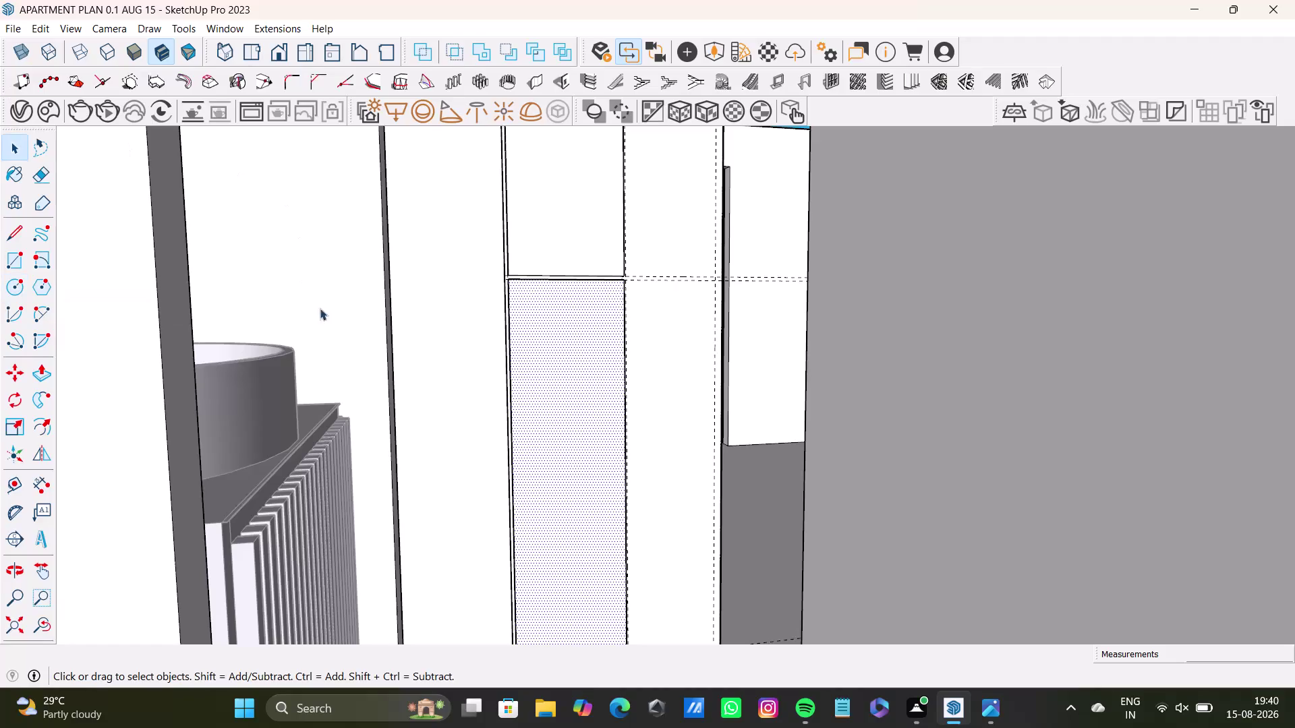
Orbit around the apartment model to face the wardrobe's front panels.
scroll(down, 3)
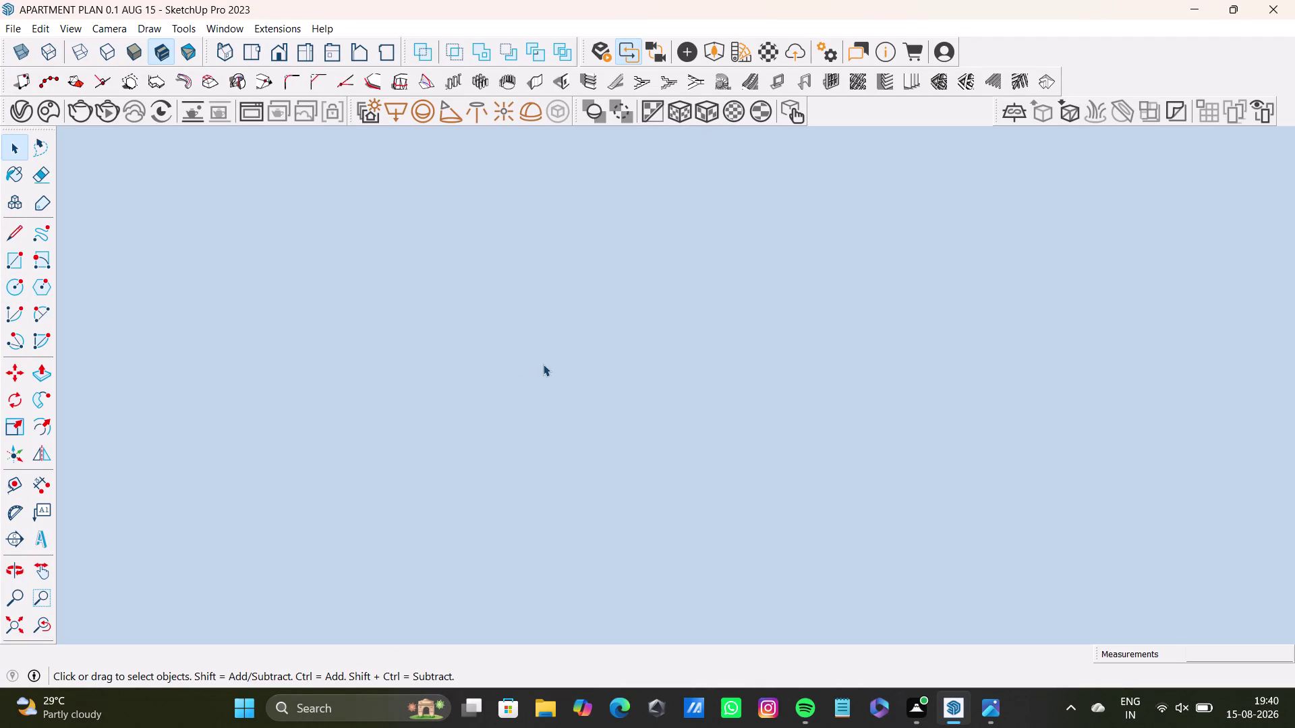
click(22, 627)
middle_drag(371, 301, 372, 398)
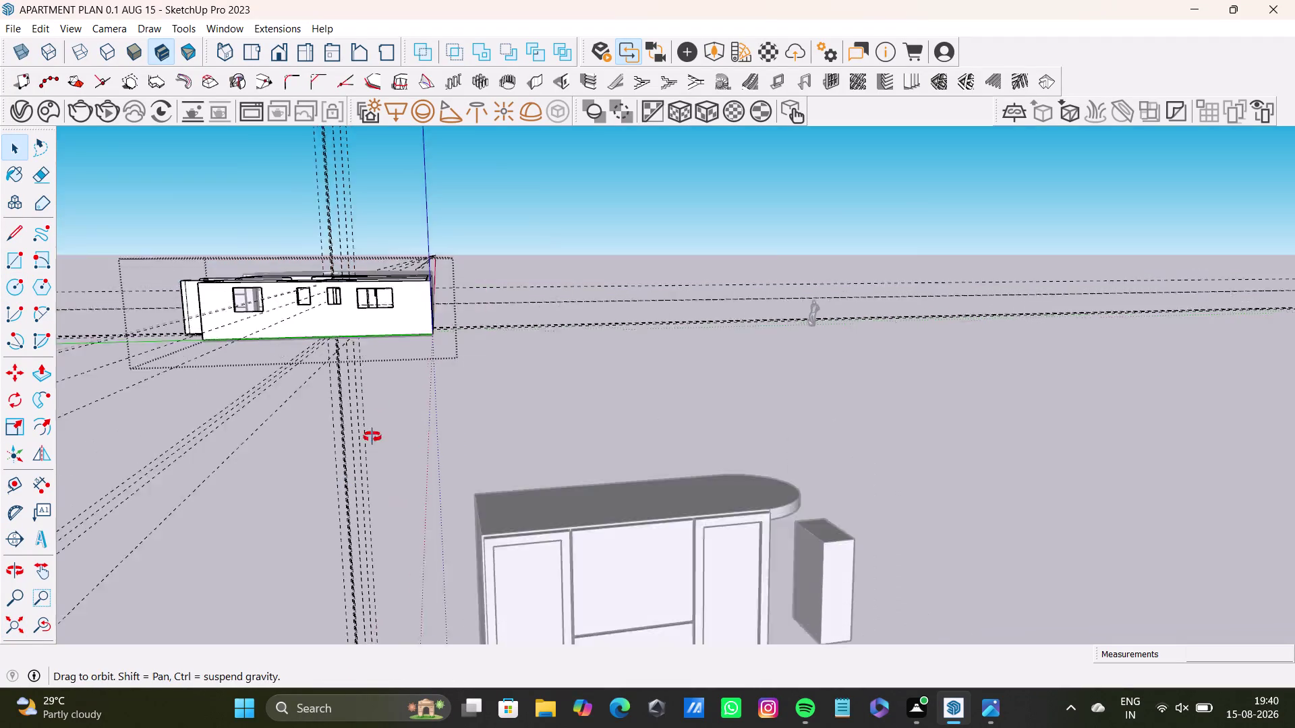
middle_drag(372, 398, 370, 533)
scroll(up, 3)
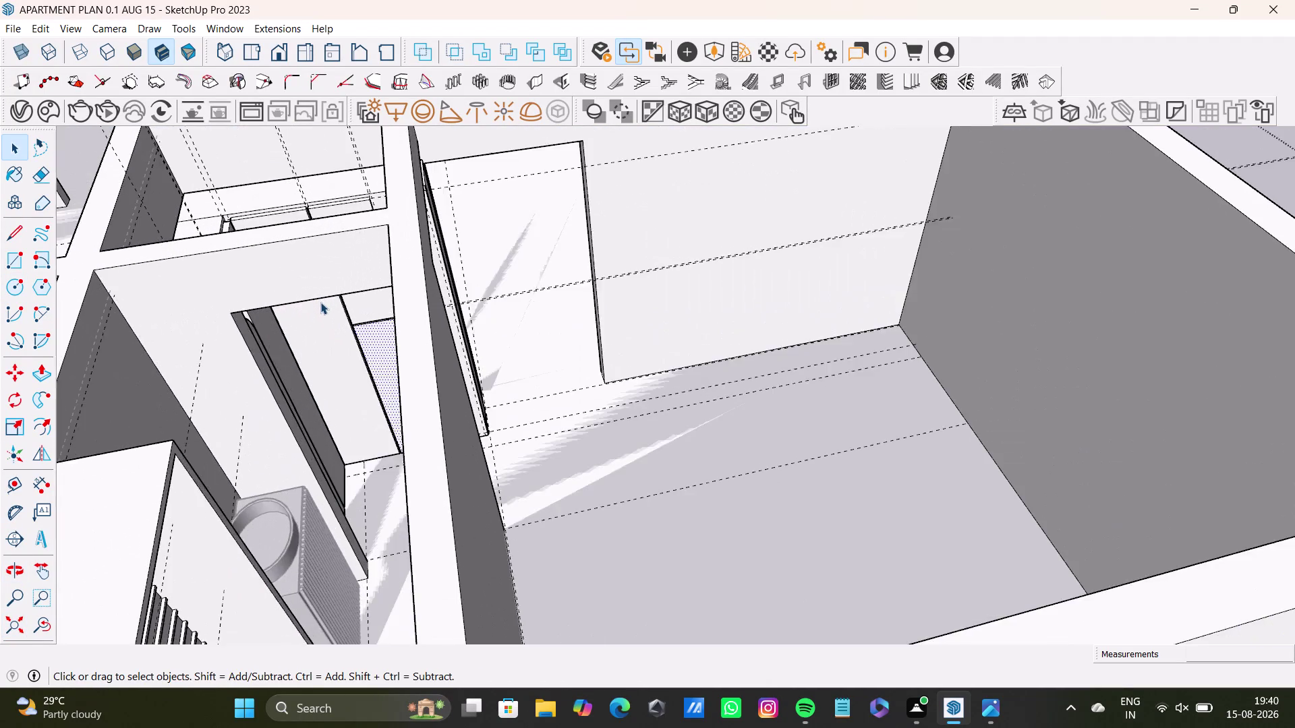
middle_drag(323, 298, 453, 407)
scroll(up, 3)
middle_drag(465, 318, 453, 429)
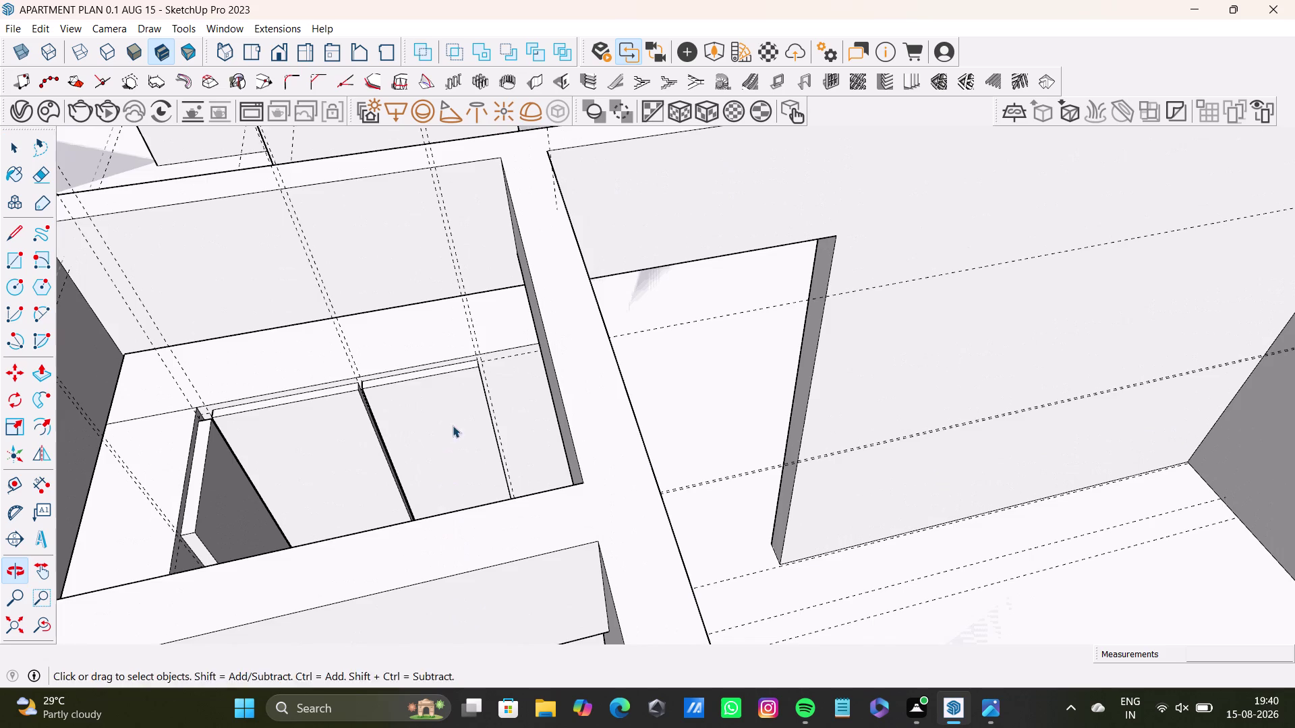
middle_drag(452, 425, 238, 235)
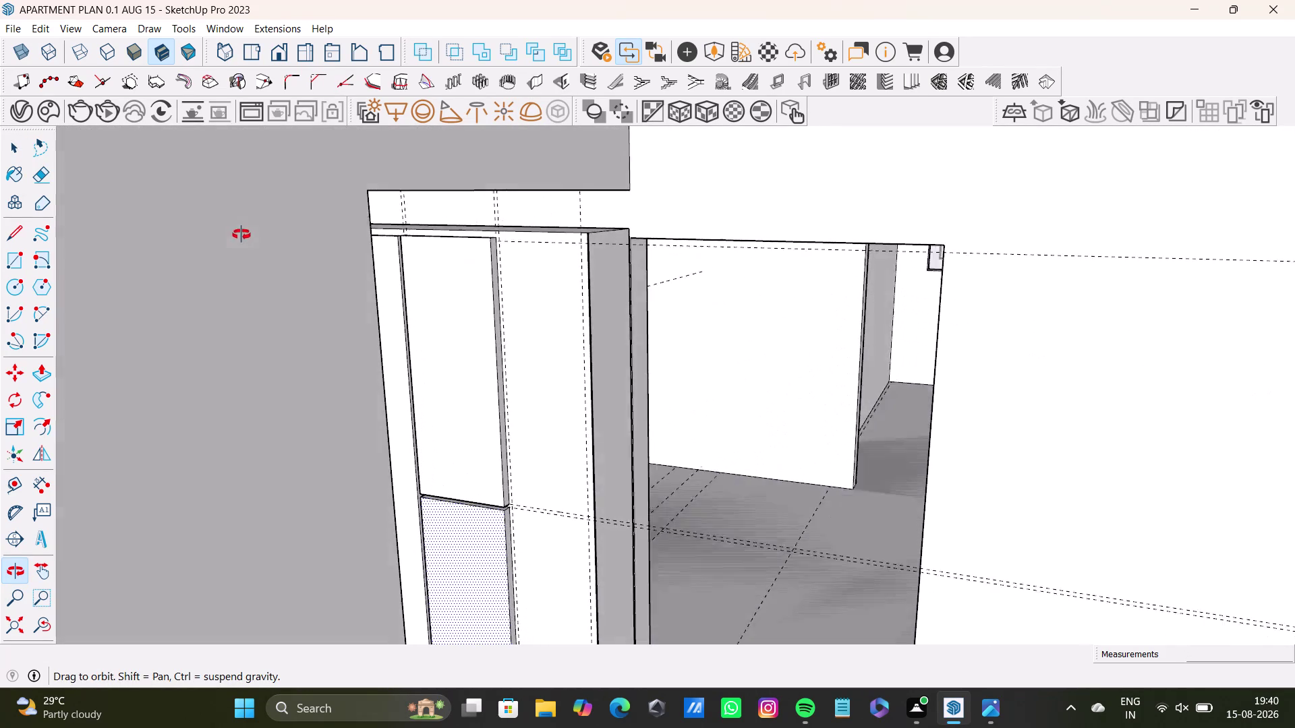
middle_drag(239, 235, 243, 233)
scroll(down, 3)
middle_drag(503, 364, 475, 255)
middle_drag(529, 308, 522, 325)
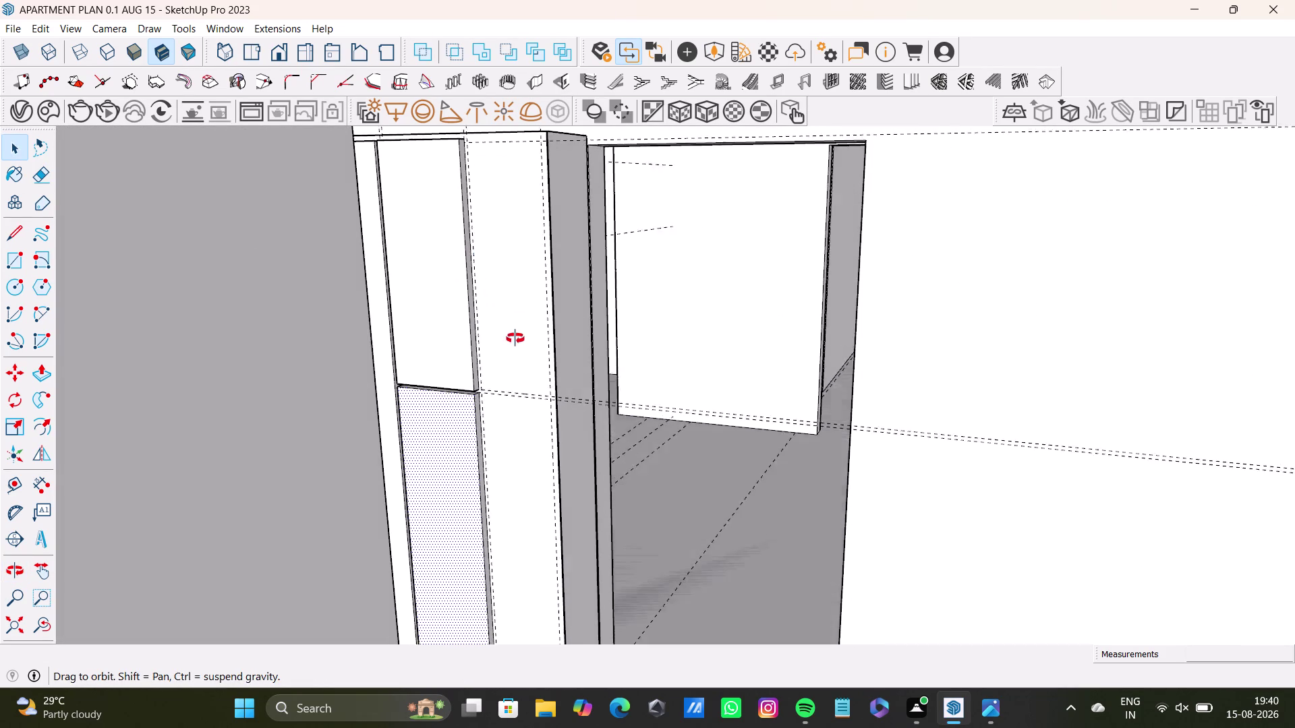
middle_drag(522, 325, 424, 339)
scroll(down, 3)
middle_drag(508, 350, 536, 404)
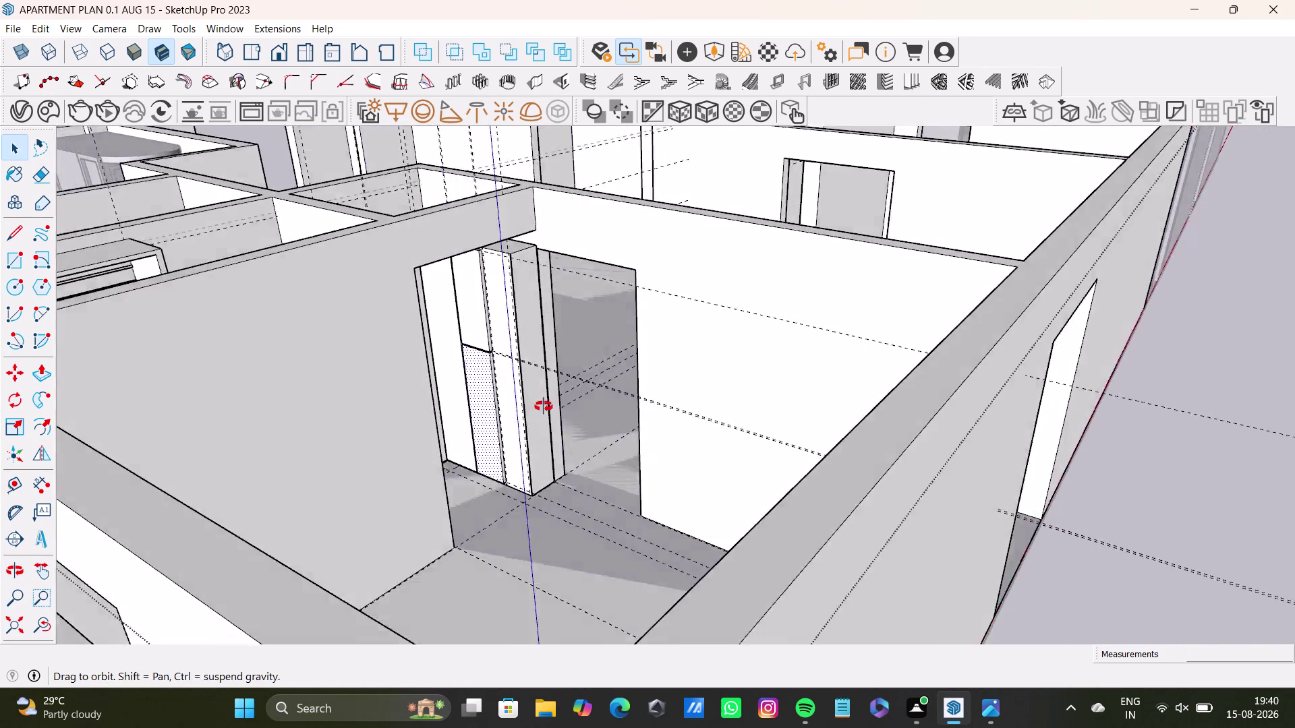
middle_drag(536, 403, 579, 431)
scroll(up, 3)
middle_drag(504, 329, 351, 351)
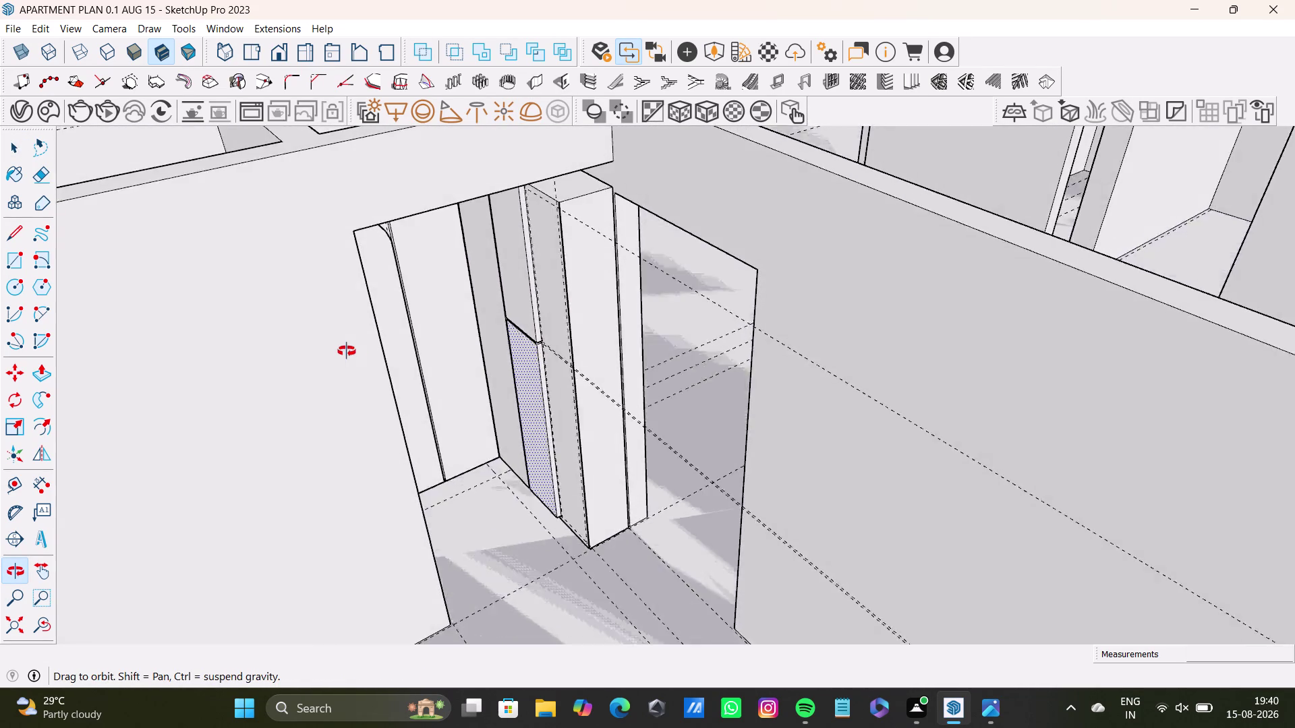
middle_drag(350, 351, 735, 487)
scroll(up, 3)
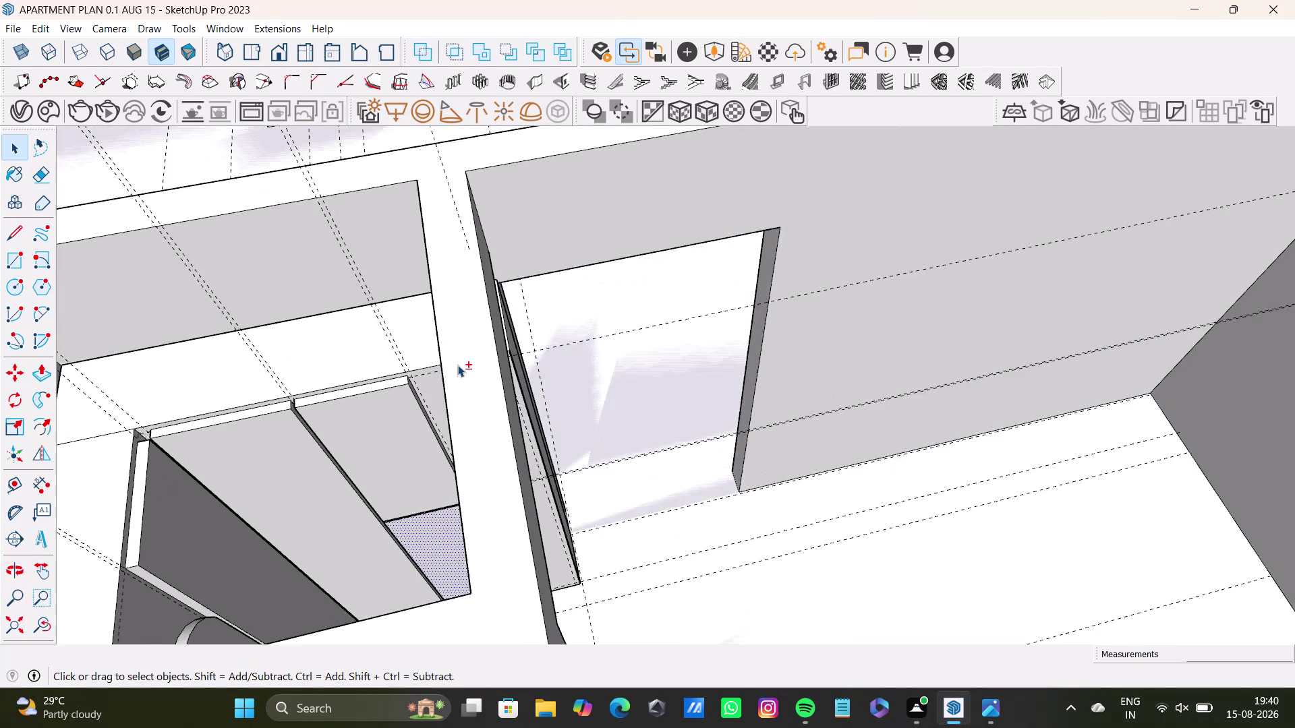
scroll(up, 3)
middle_drag(451, 367, 259, 212)
scroll(up, 3)
middle_drag(579, 366, 484, 117)
scroll(down, 3)
middle_drag(584, 351, 518, 274)
scroll(down, 3)
scroll(down, 3)
middle_drag(547, 321, 530, 369)
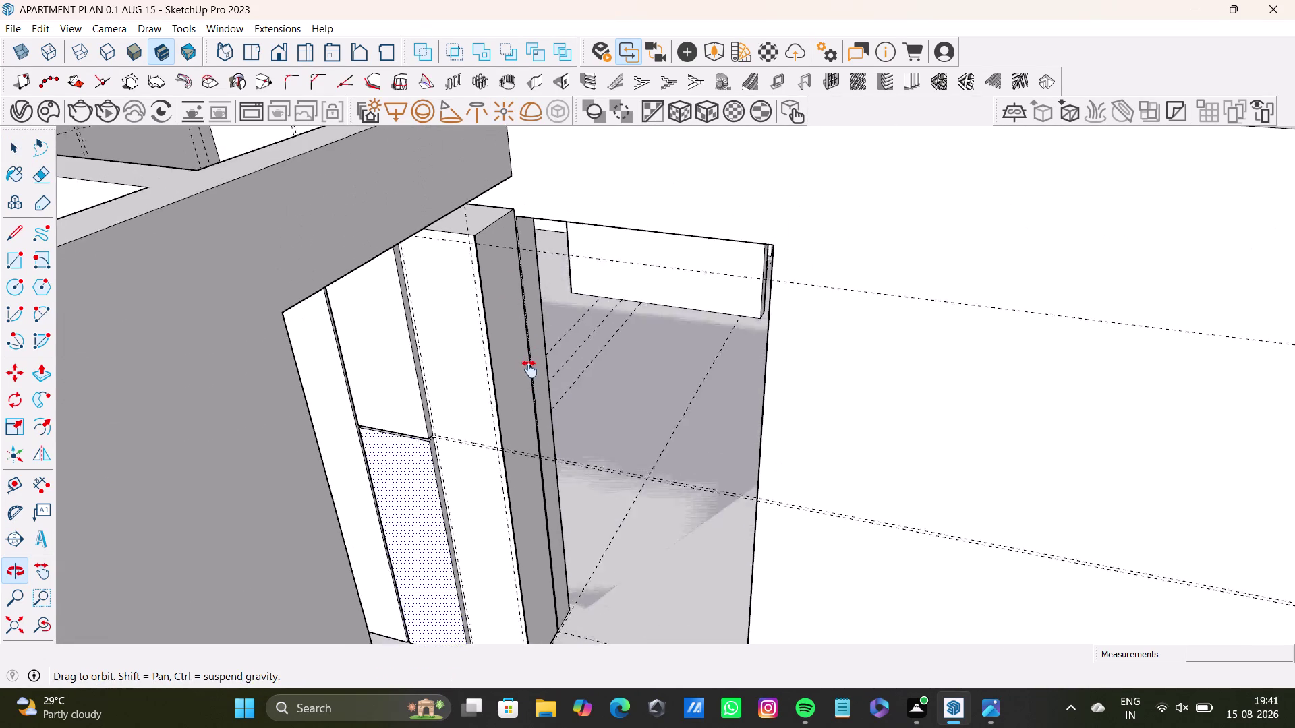
middle_drag(530, 368, 527, 324)
Draw a tall rectangle from the top to the bottom of the narrow front strip.
click(13, 266)
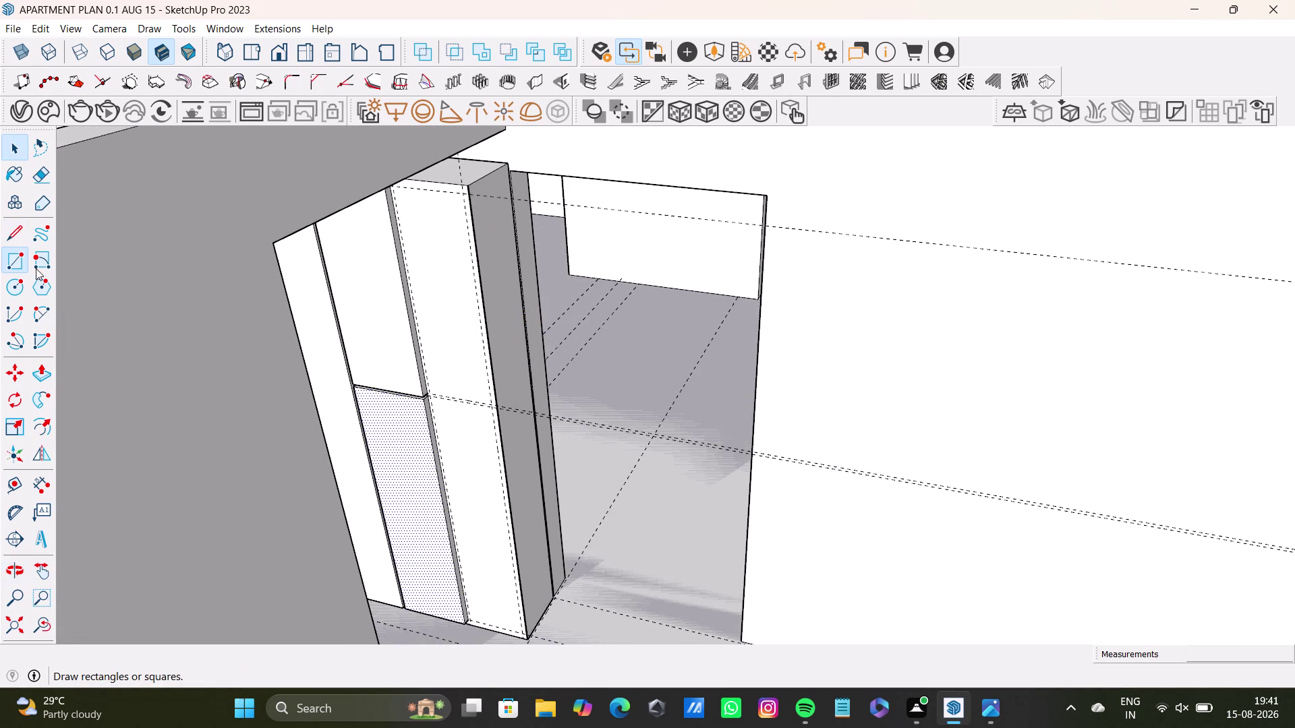
scroll(up, 3)
middle_drag(407, 256, 409, 289)
middle_drag(450, 288, 467, 243)
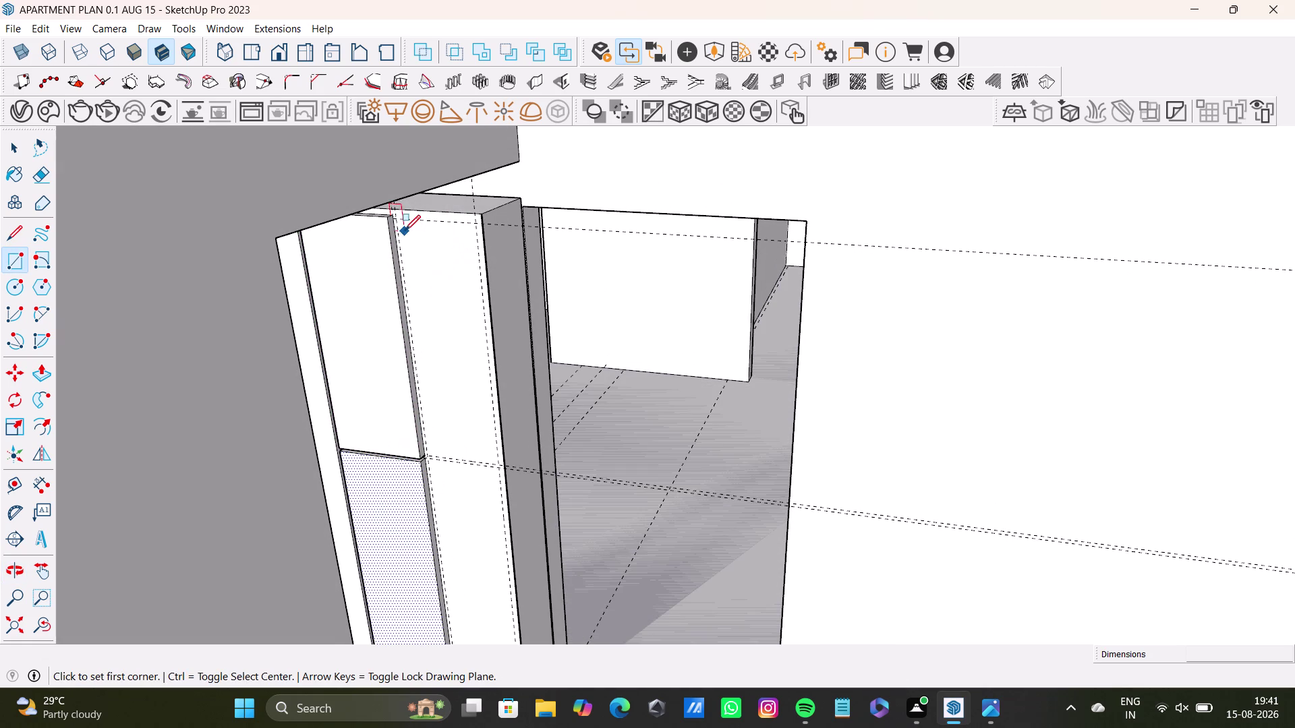
scroll(up, 3)
middle_drag(429, 226, 432, 202)
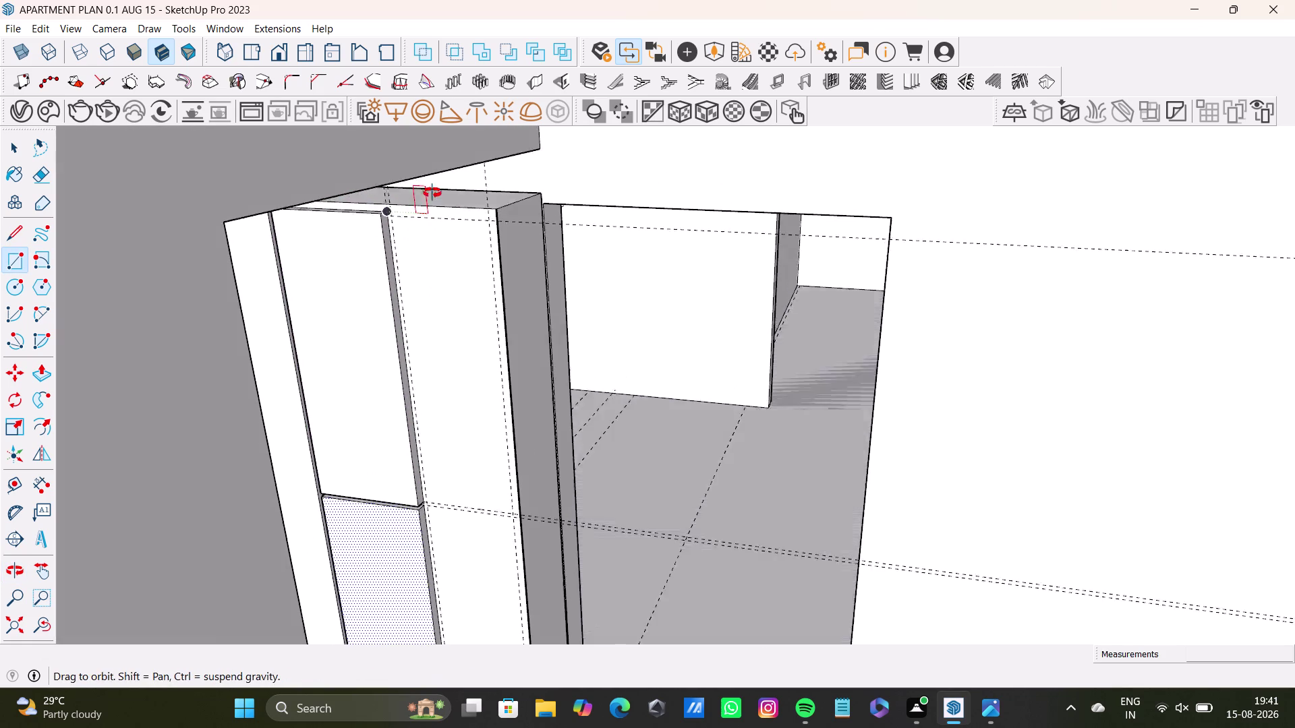
middle_drag(433, 202, 428, 172)
scroll(up, 3)
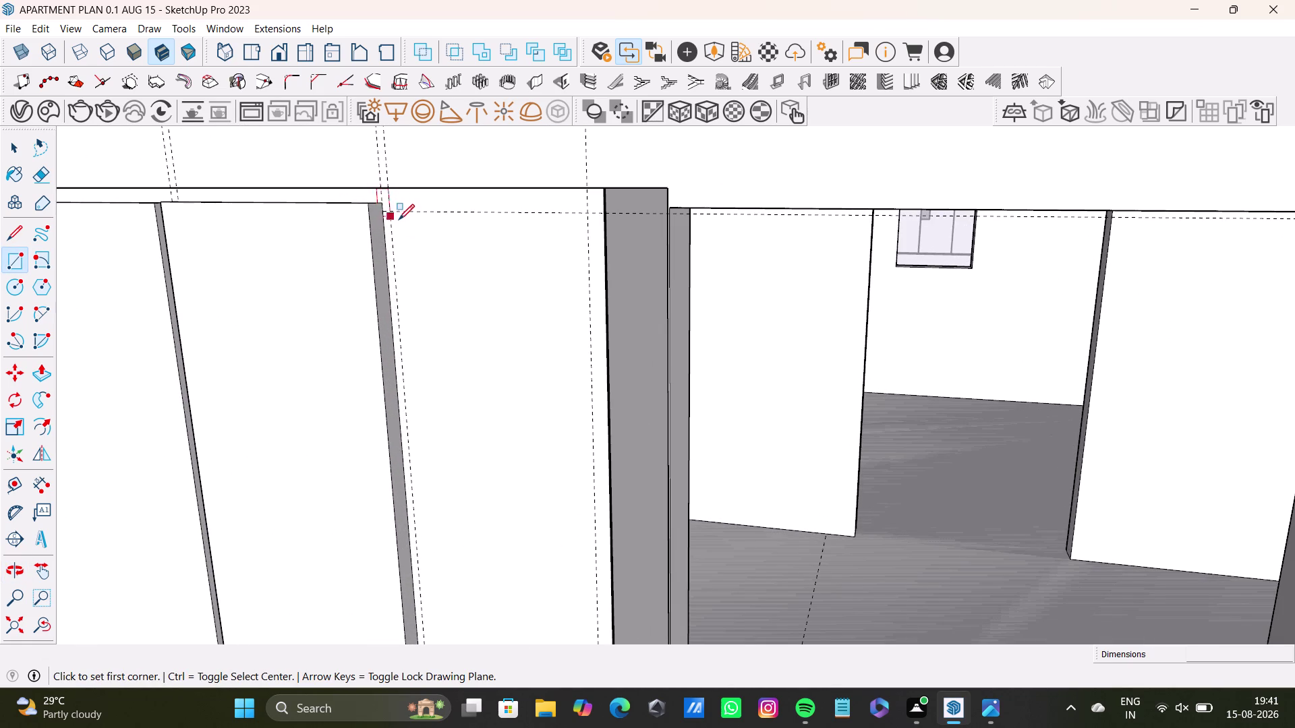
click(394, 213)
scroll(down, 3)
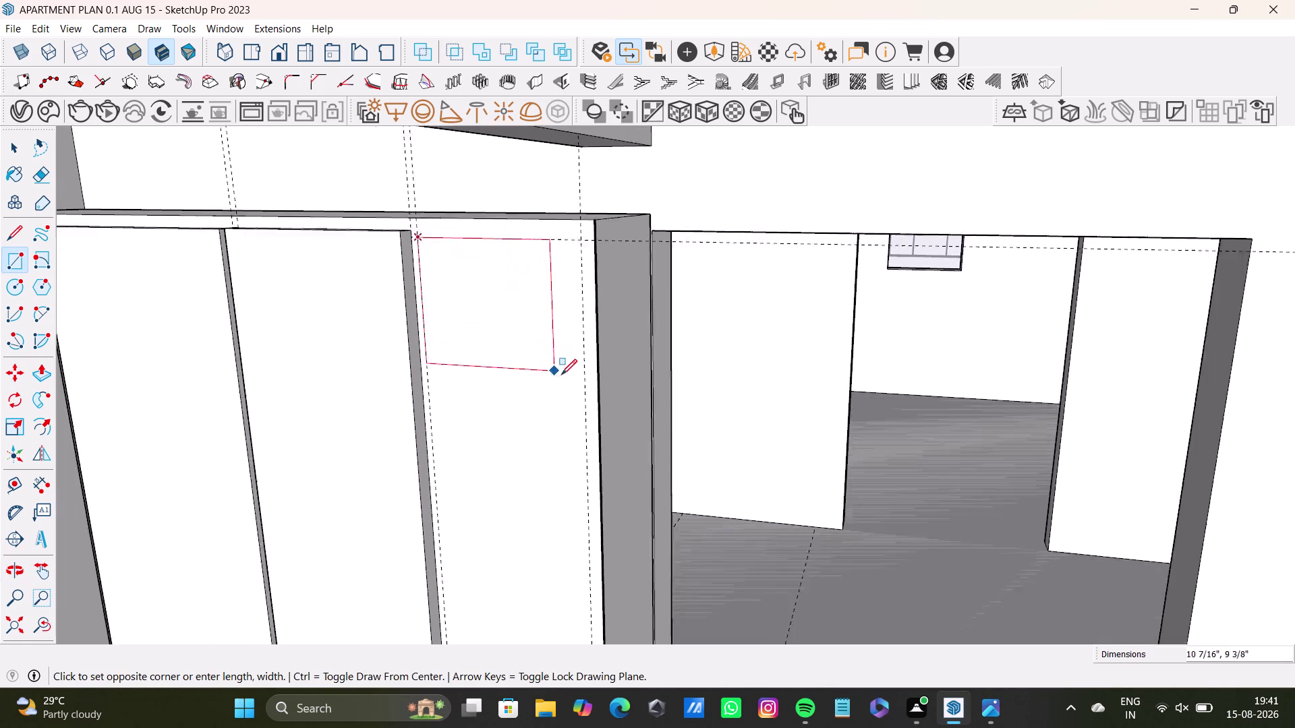
middle_drag(566, 381, 536, 232)
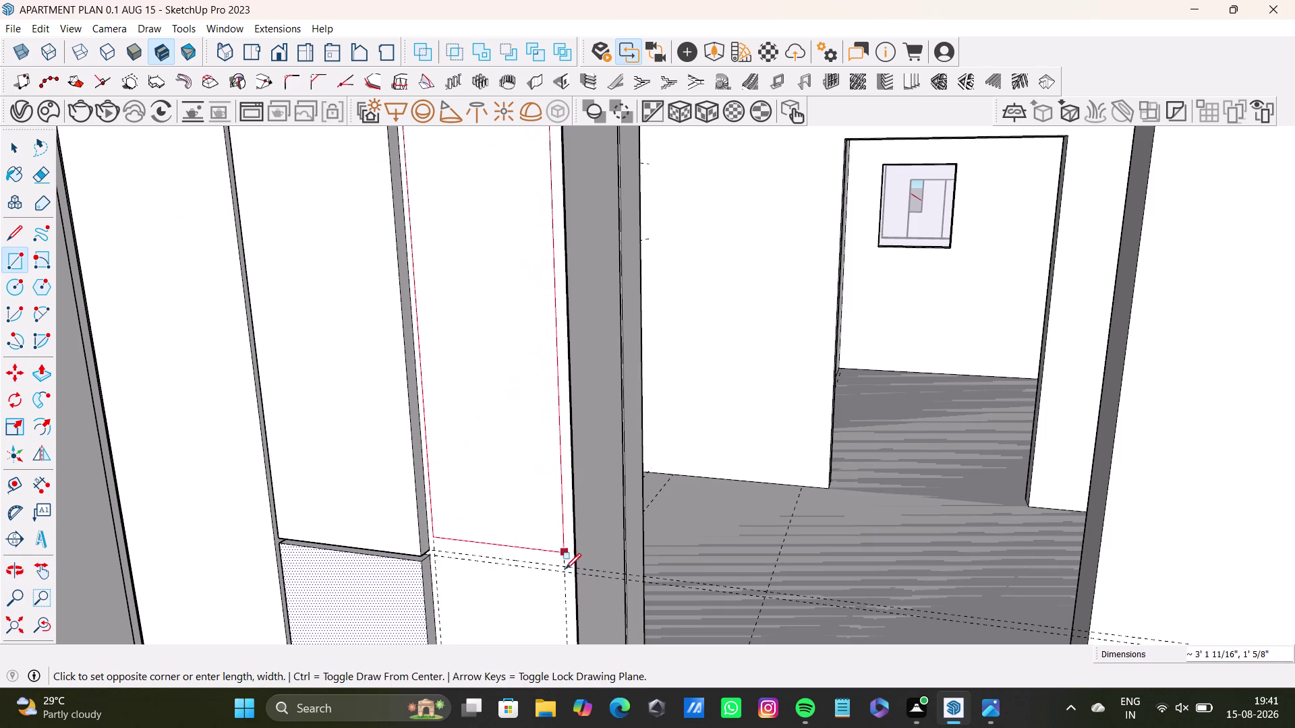
click(563, 565)
scroll(down, 3)
middle_drag(584, 554, 584, 496)
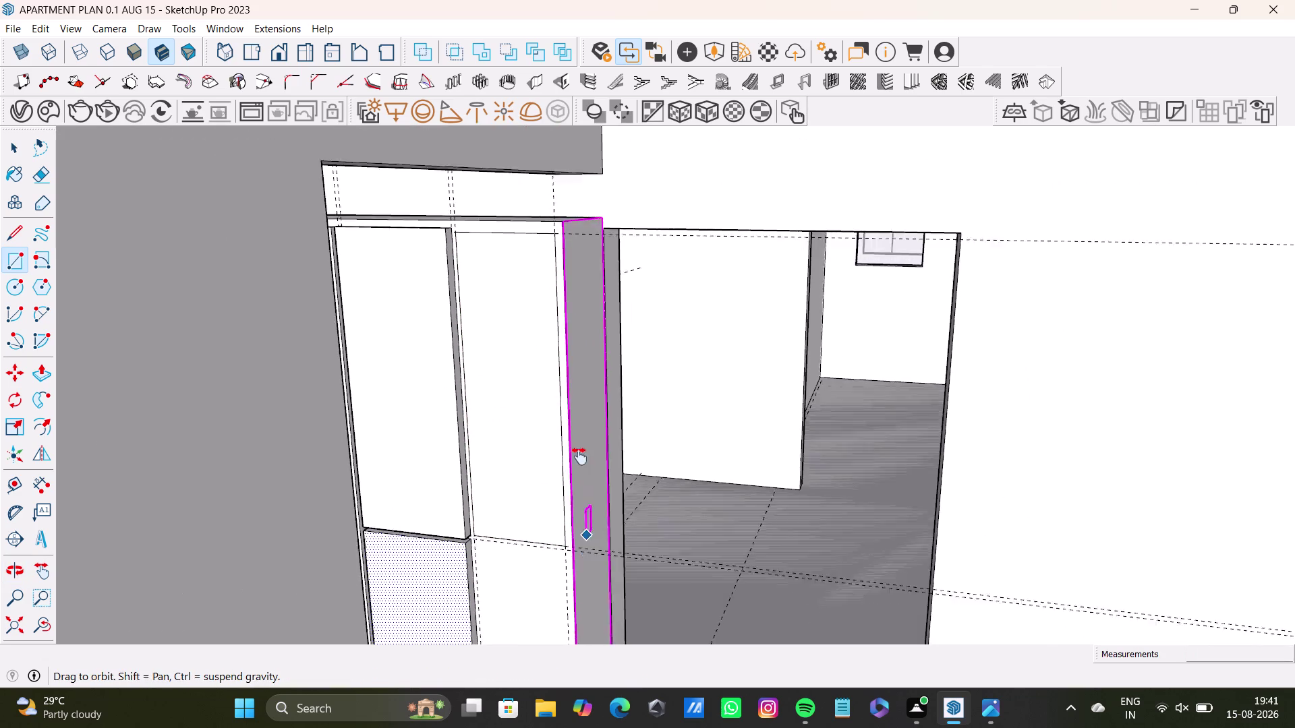
middle_drag(584, 496, 549, 345)
Push/pull the new strip face slightly, then inspect the lower panel.
key(space)
click(480, 297)
text(p[)
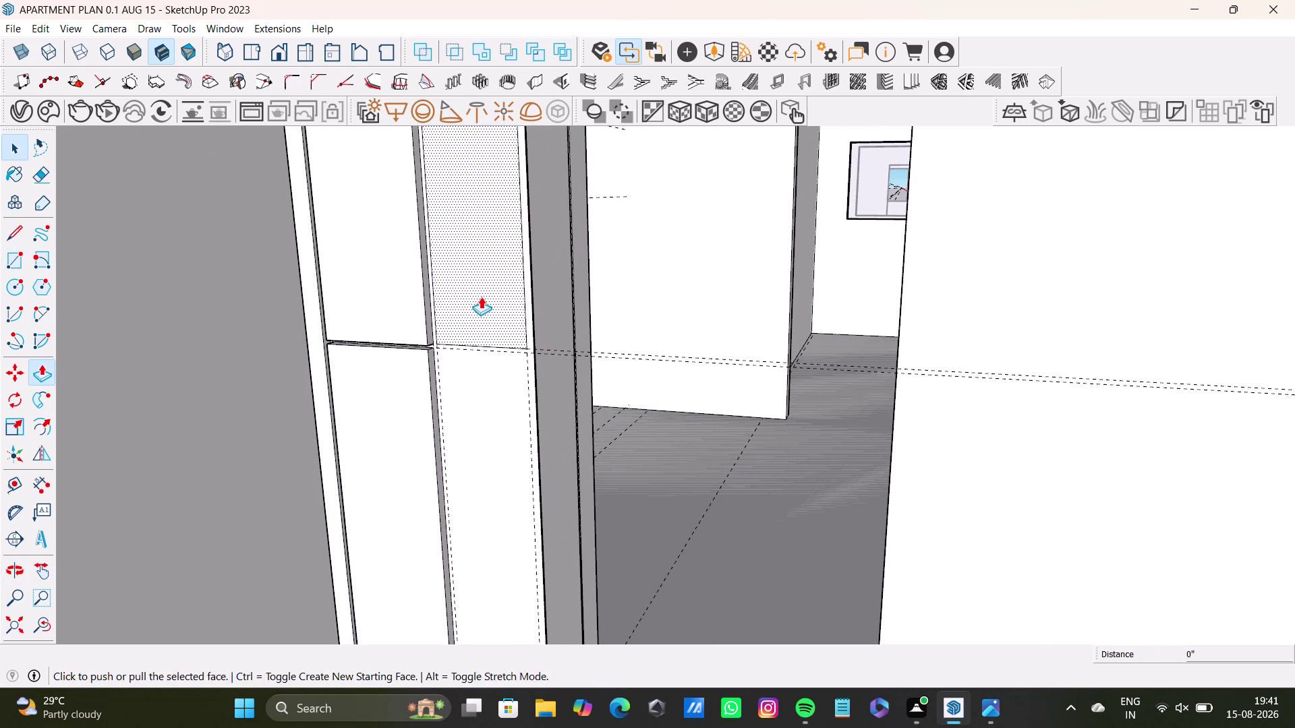
click(481, 297)
middle_drag(443, 252, 481, 253)
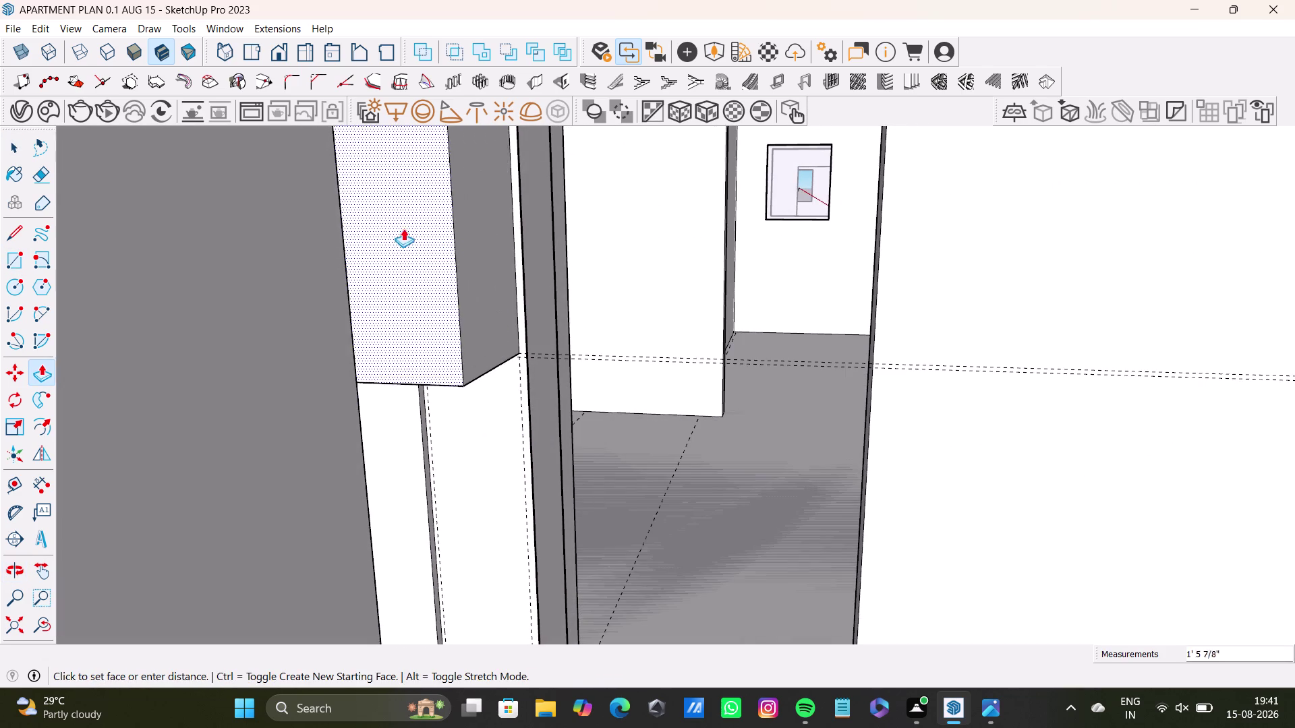
middle_drag(464, 240, 518, 350)
middle_drag(451, 309, 382, 298)
click(383, 291)
scroll(down, 3)
middle_drag(472, 368, 435, 277)
scroll(up, 3)
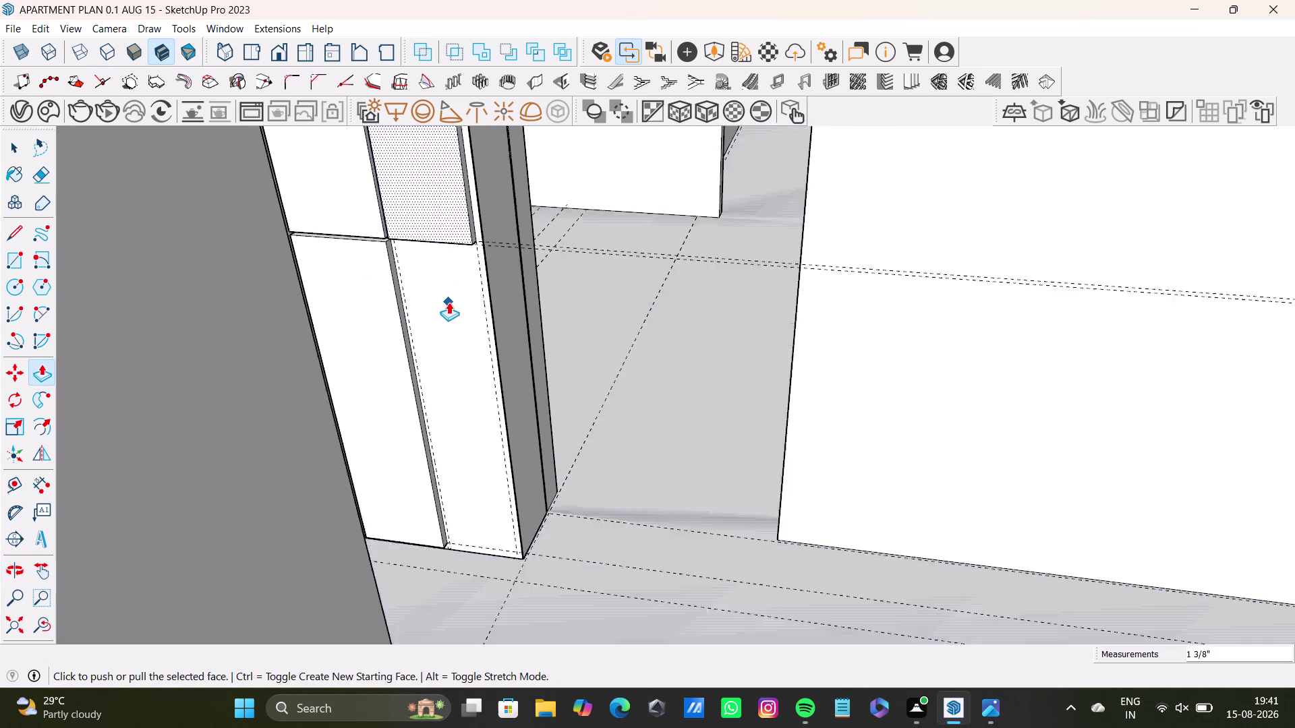
scroll(up, 3)
middle_drag(443, 308, 431, 410)
middle_drag(436, 399, 418, 248)
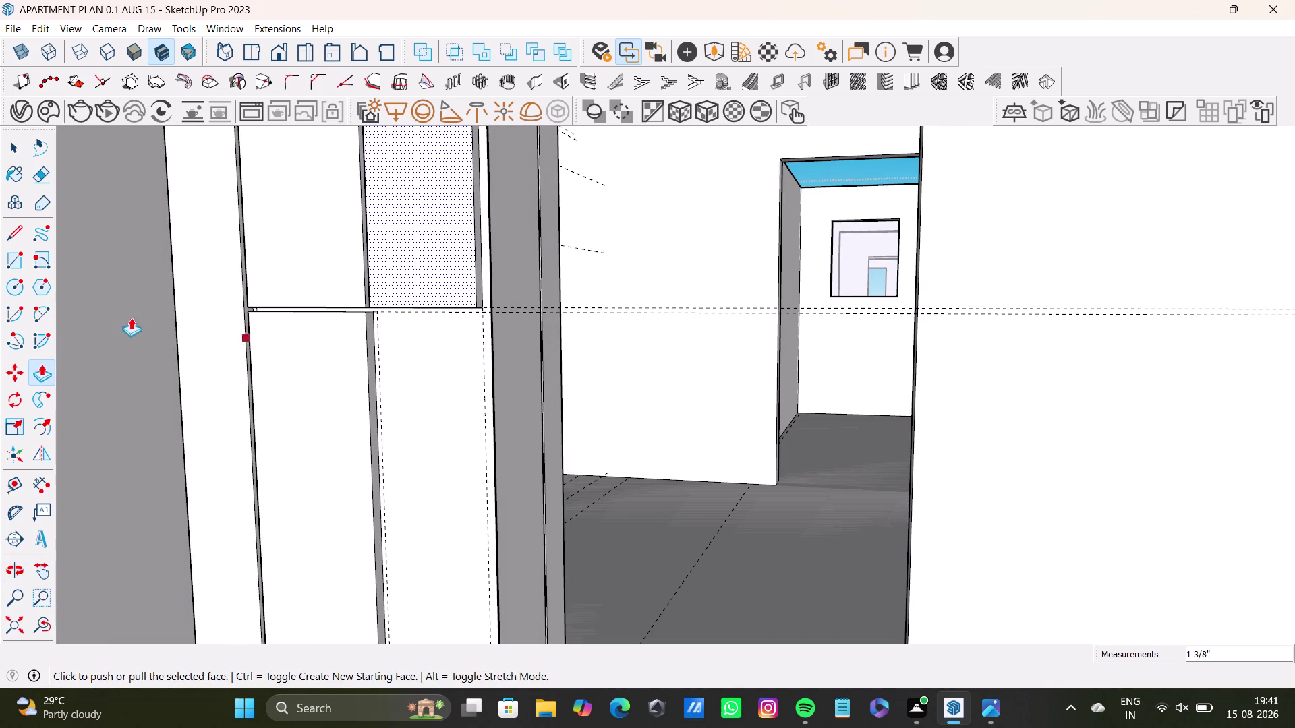
key(space)
drag(14, 263, 22, 262)
scroll(up, 3)
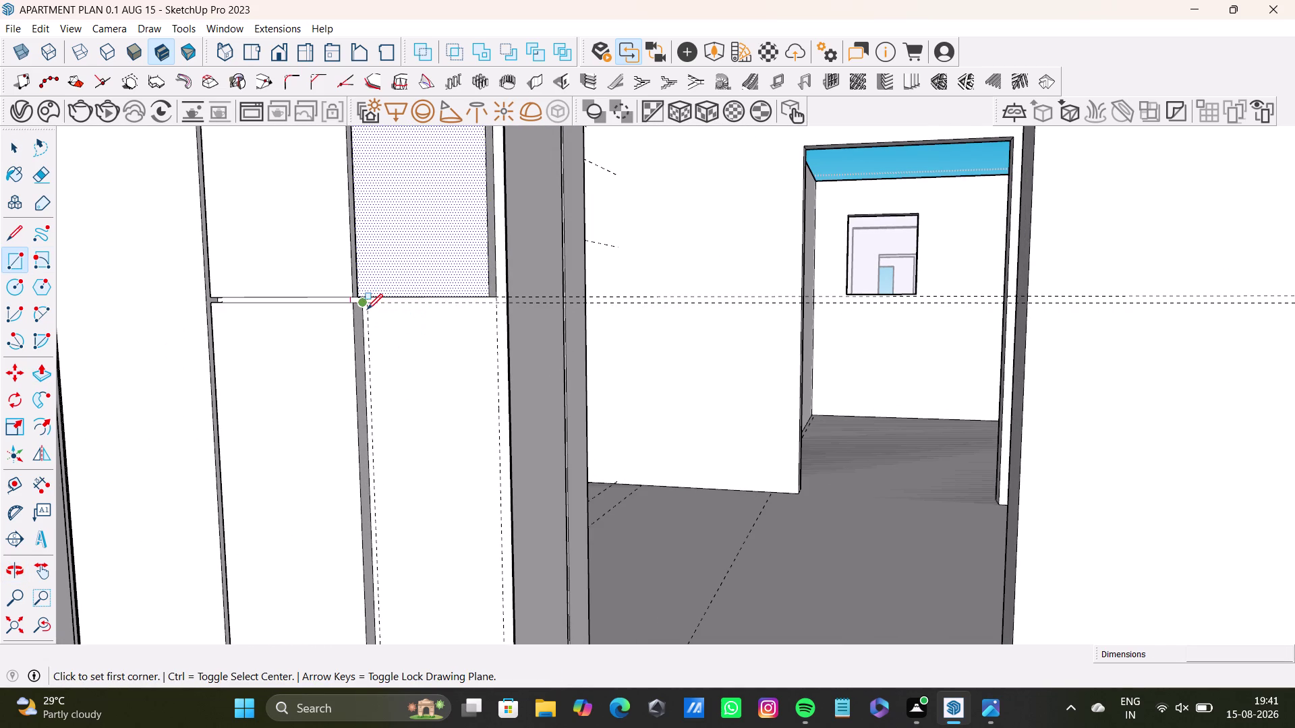
scroll(up, 3)
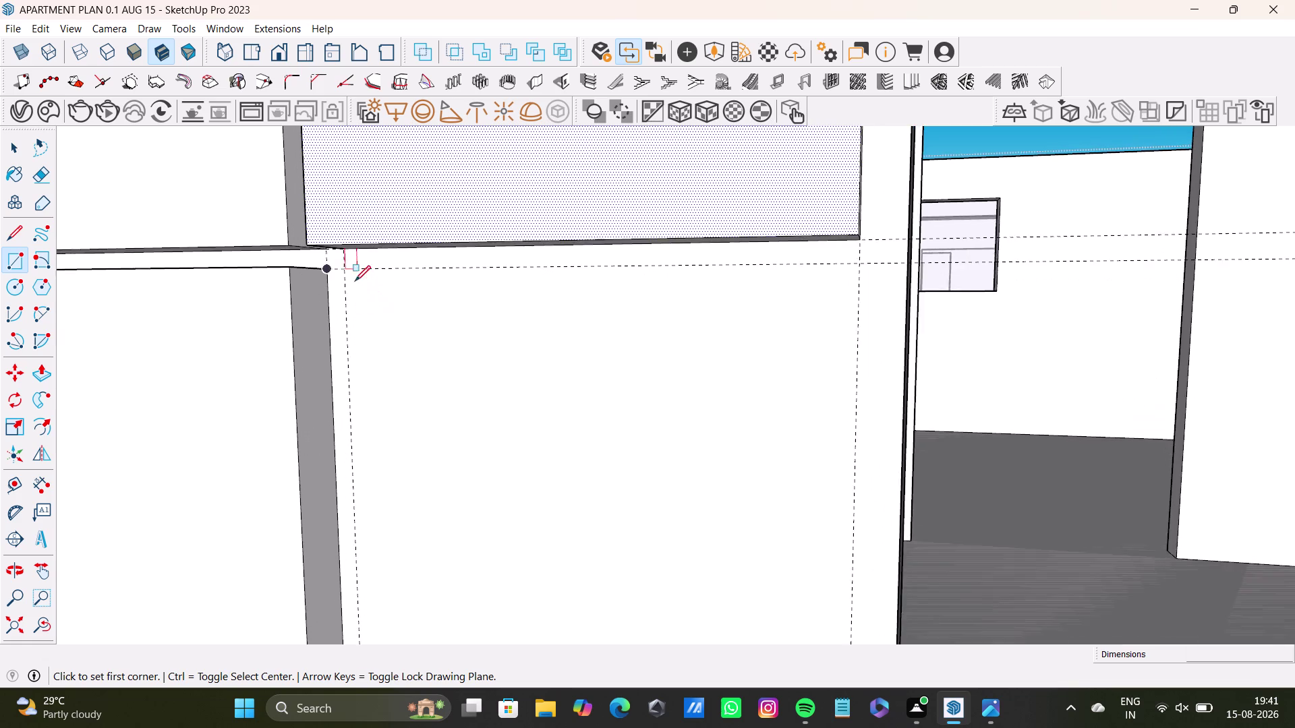
scroll(up, 3)
click(344, 267)
scroll(down, 3)
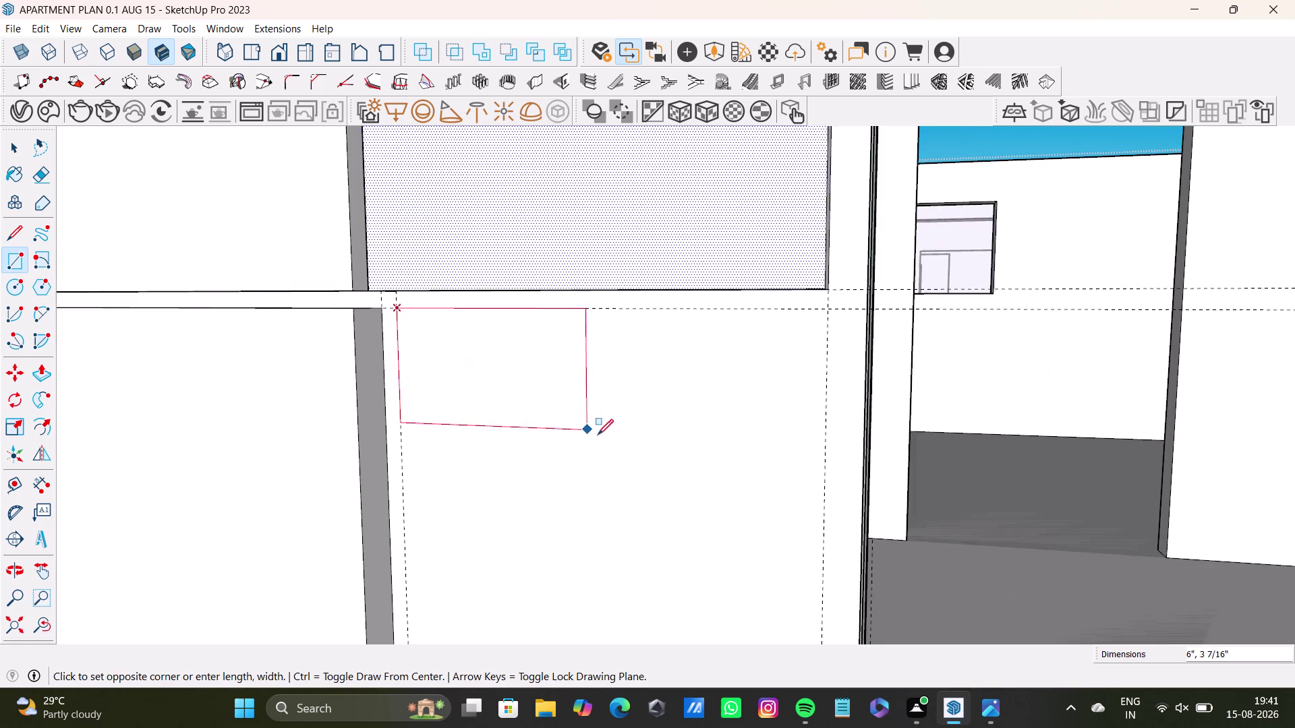
scroll(down, 3)
middle_drag(689, 476, 549, 253)
scroll(down, 3)
middle_drag(573, 343, 544, 205)
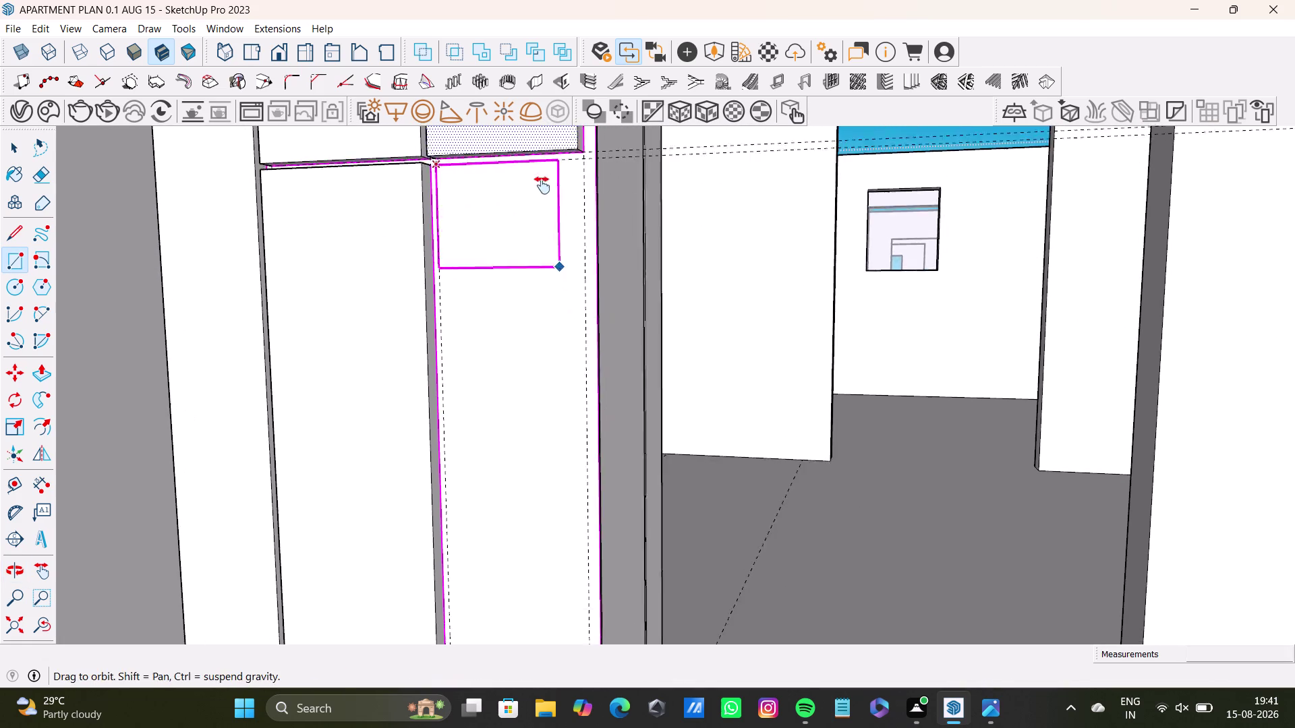
middle_drag(544, 205, 542, 181)
scroll(down, 3)
middle_drag(543, 430, 515, 331)
scroll(up, 3)
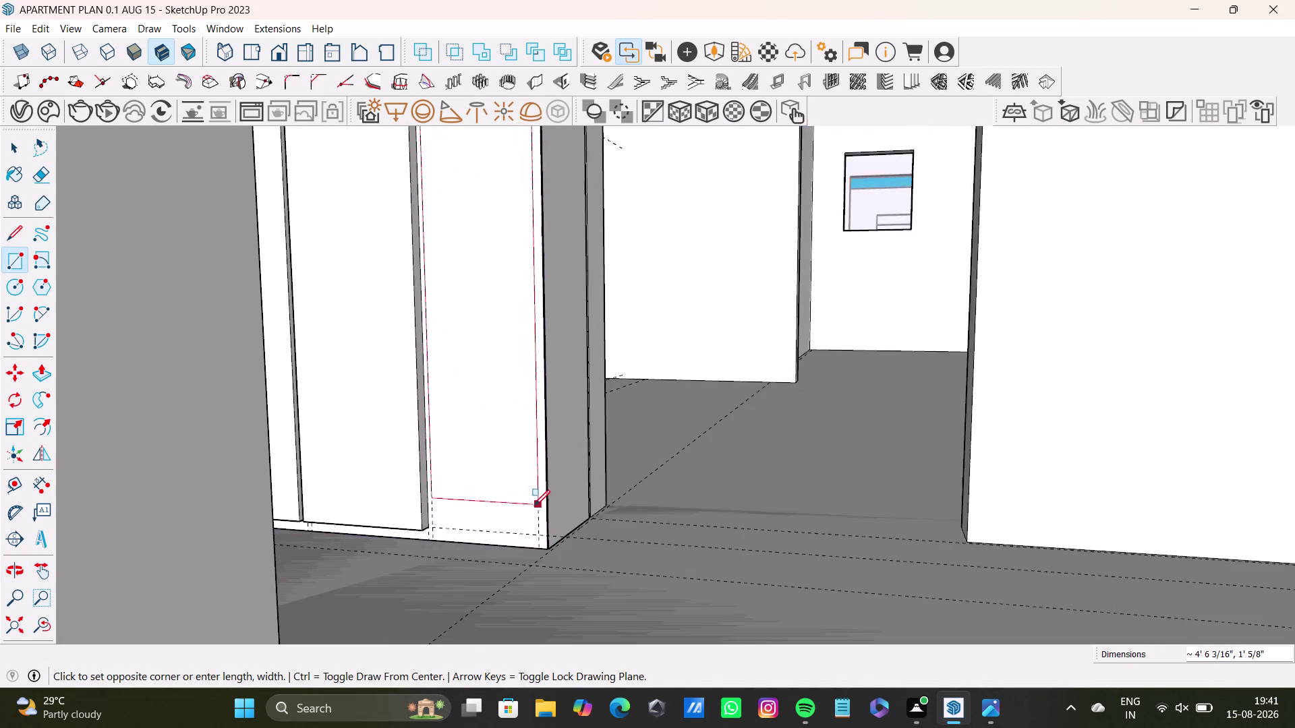
scroll(up, 3)
click(544, 552)
key(space)
click(532, 512)
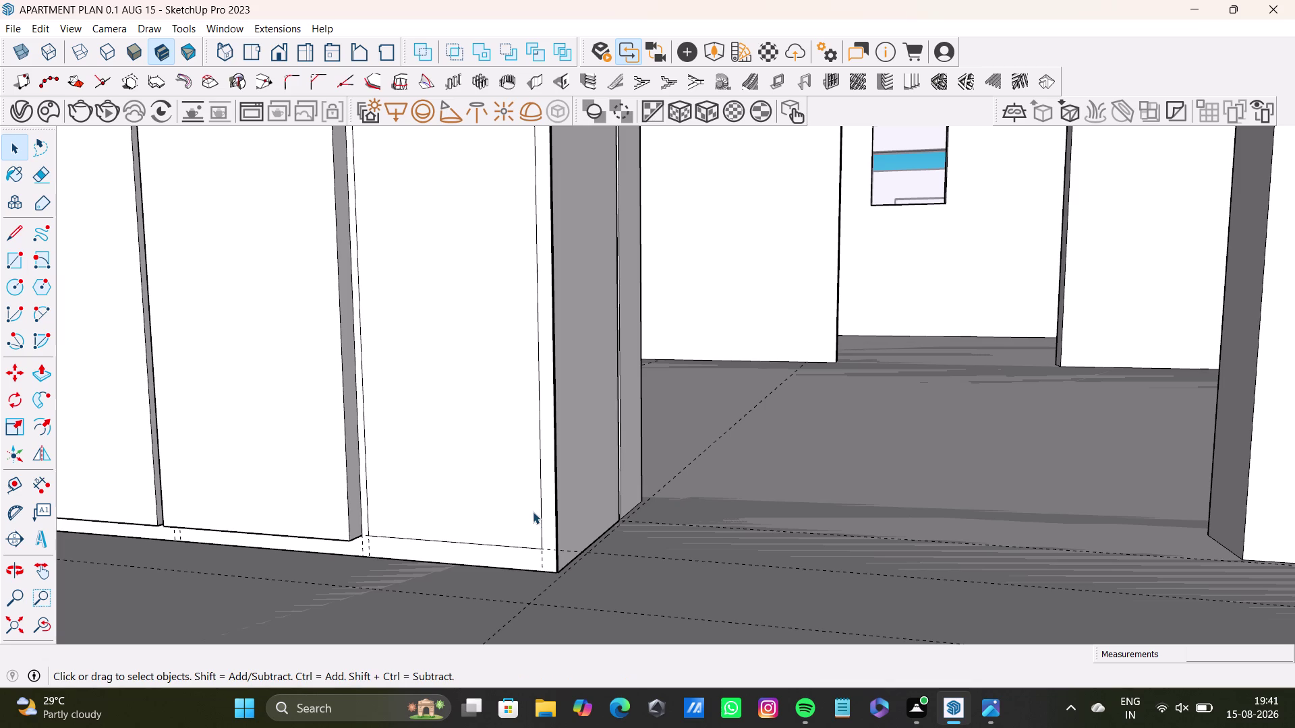
key(BackSpace)
click(532, 507)
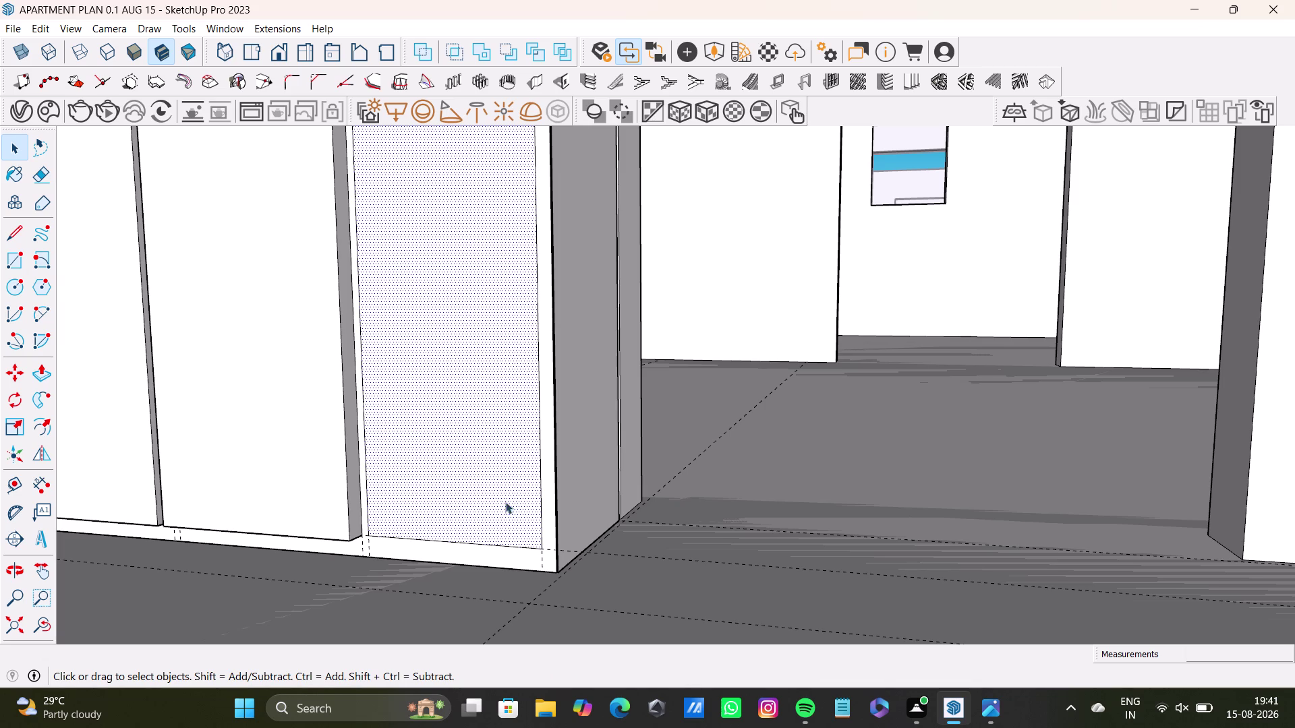
key(p)
click(433, 455)
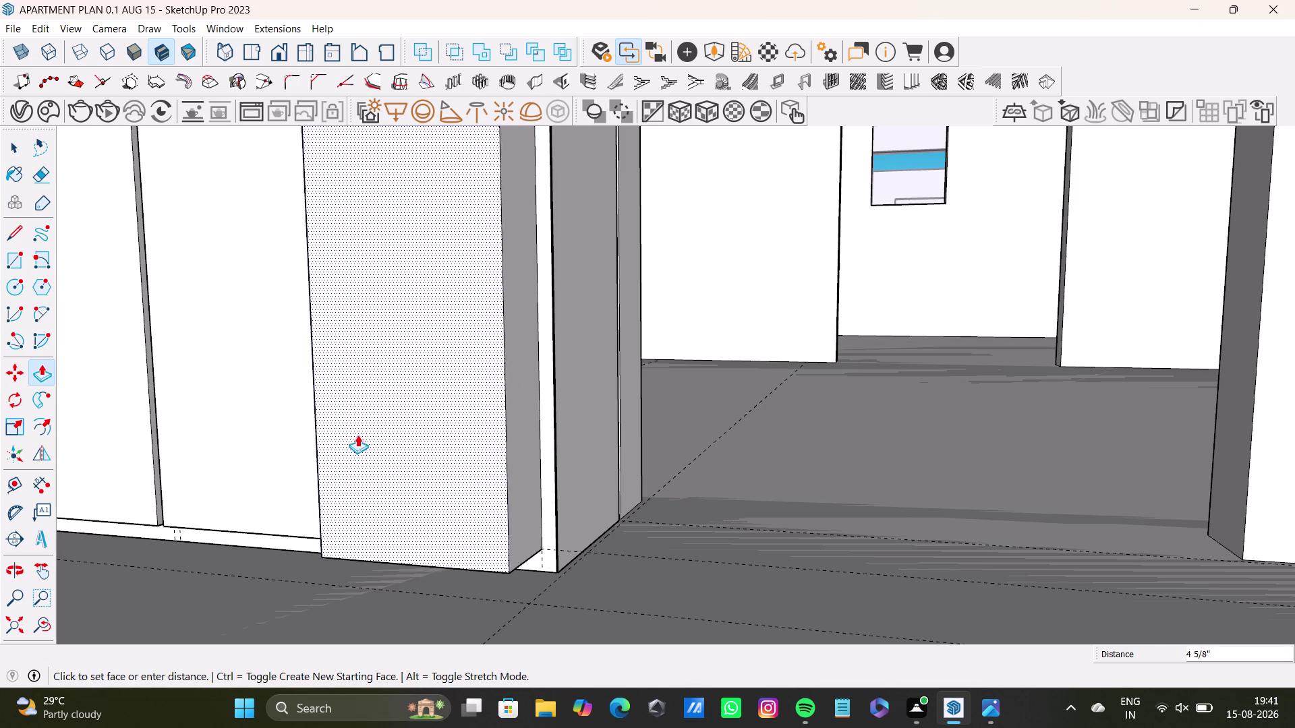
middle_drag(358, 434, 426, 445)
middle_drag(338, 332, 425, 323)
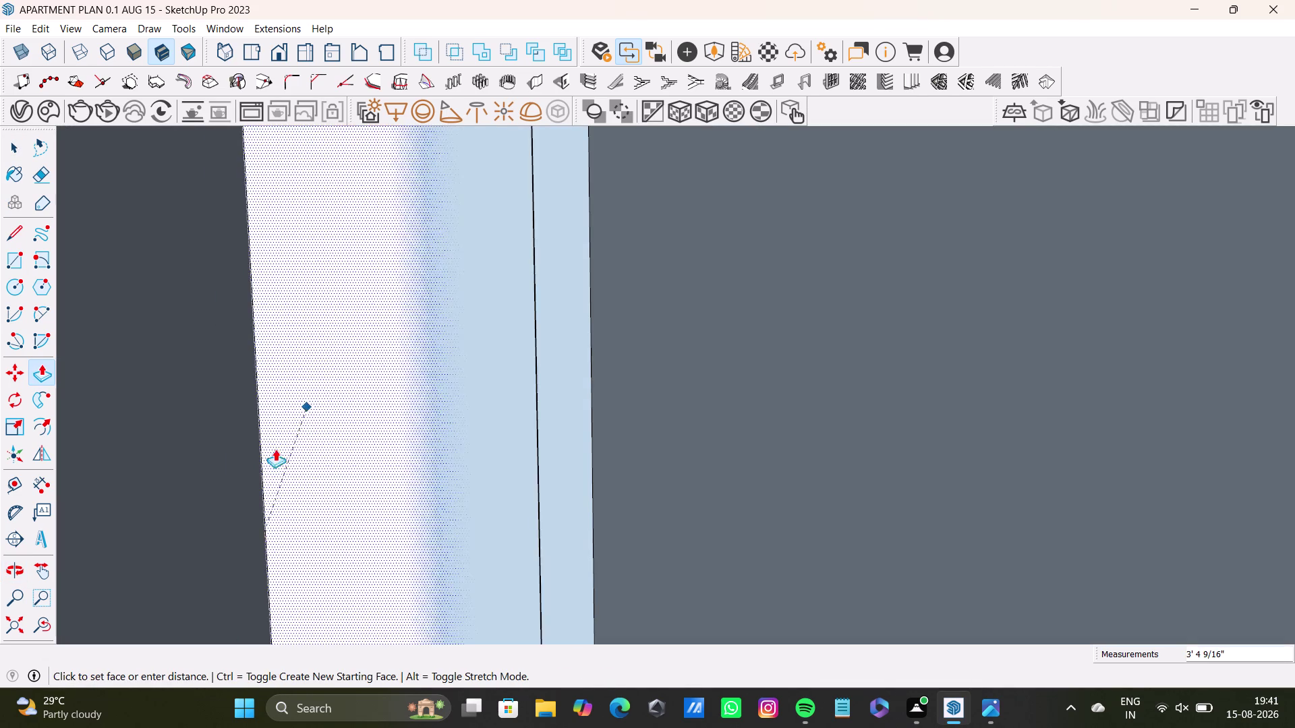
click(36, 627)
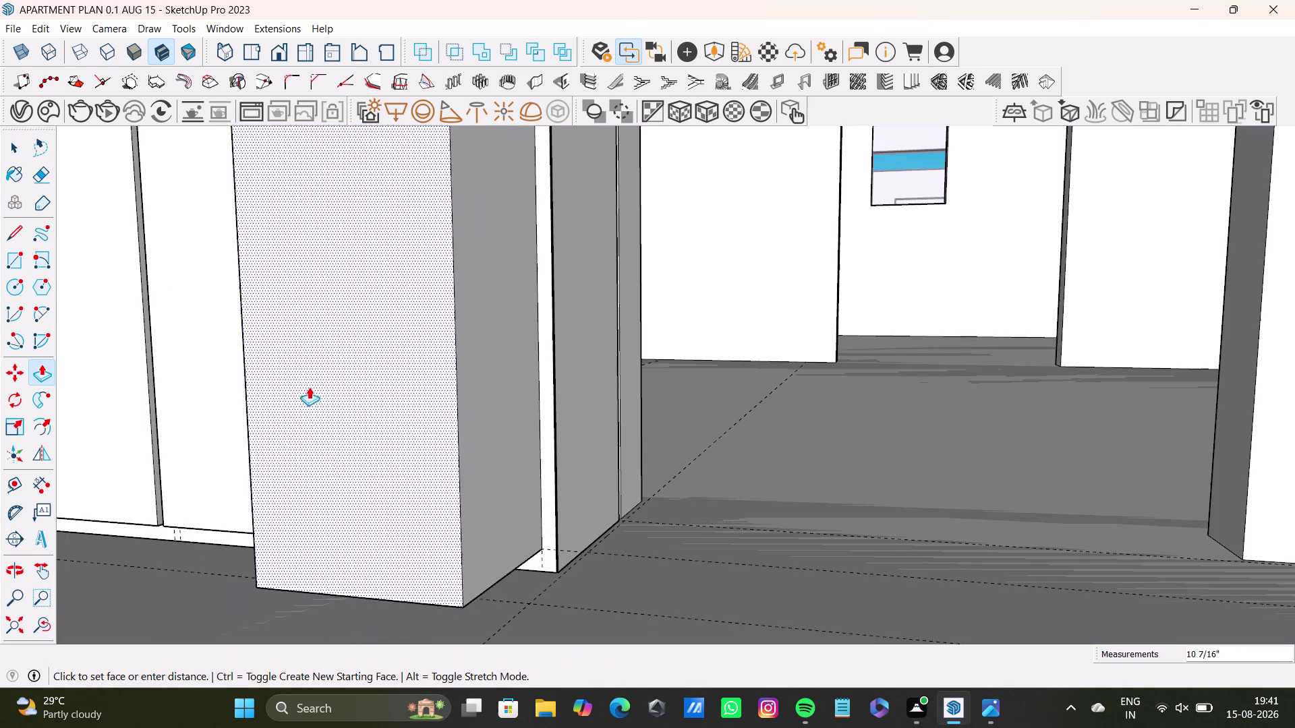
middle_drag(335, 352, 493, 415)
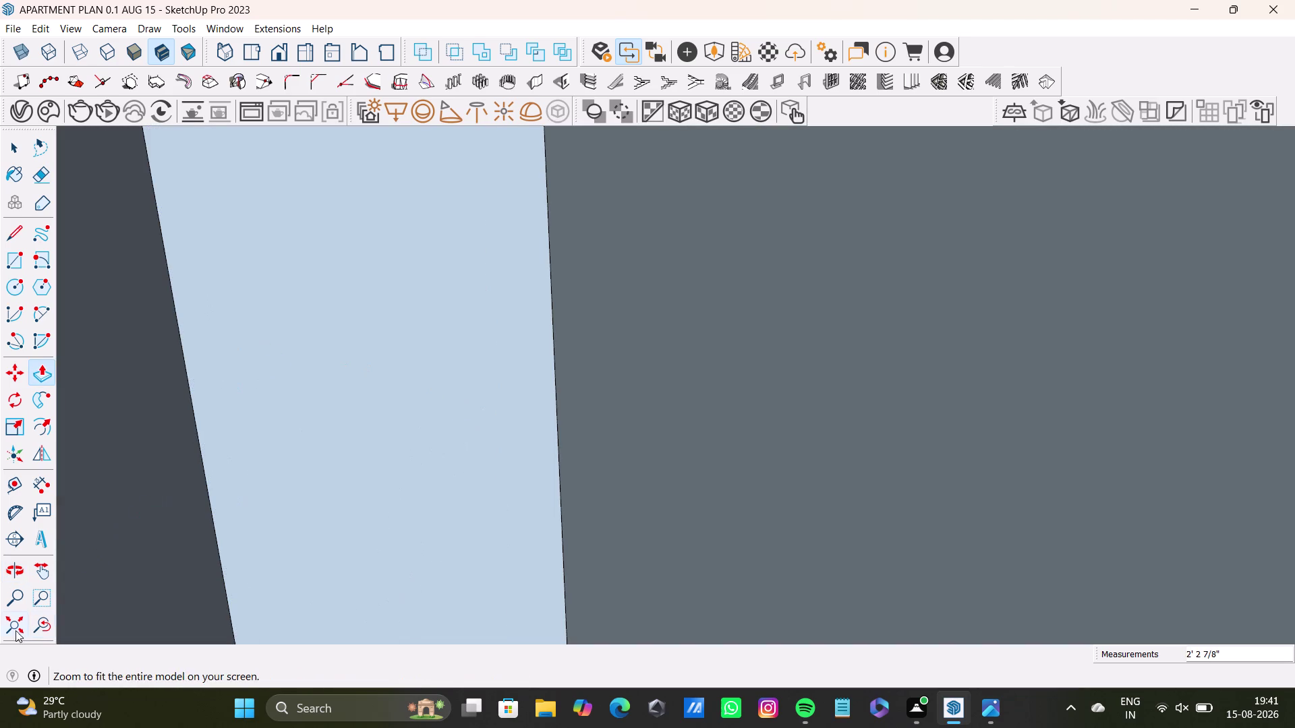
drag(8, 634, 18, 622)
scroll(up, 3)
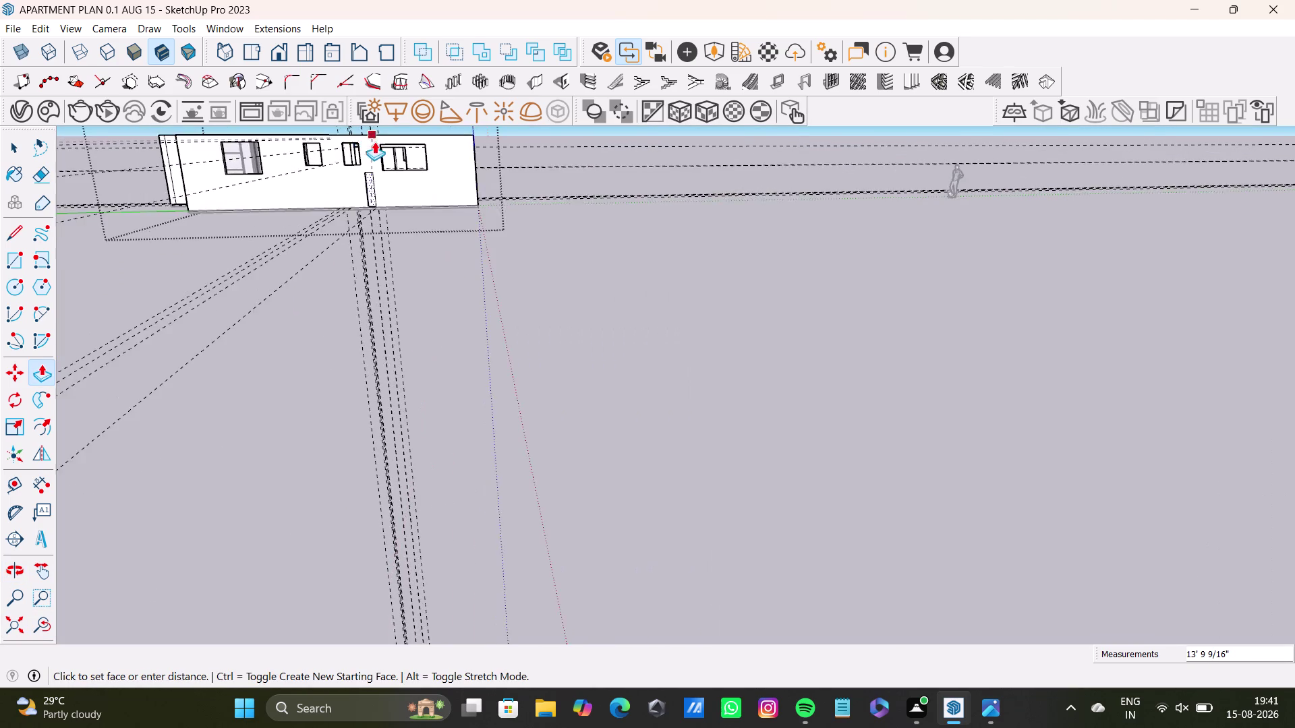
scroll(up, 3)
middle_drag(382, 156, 308, 472)
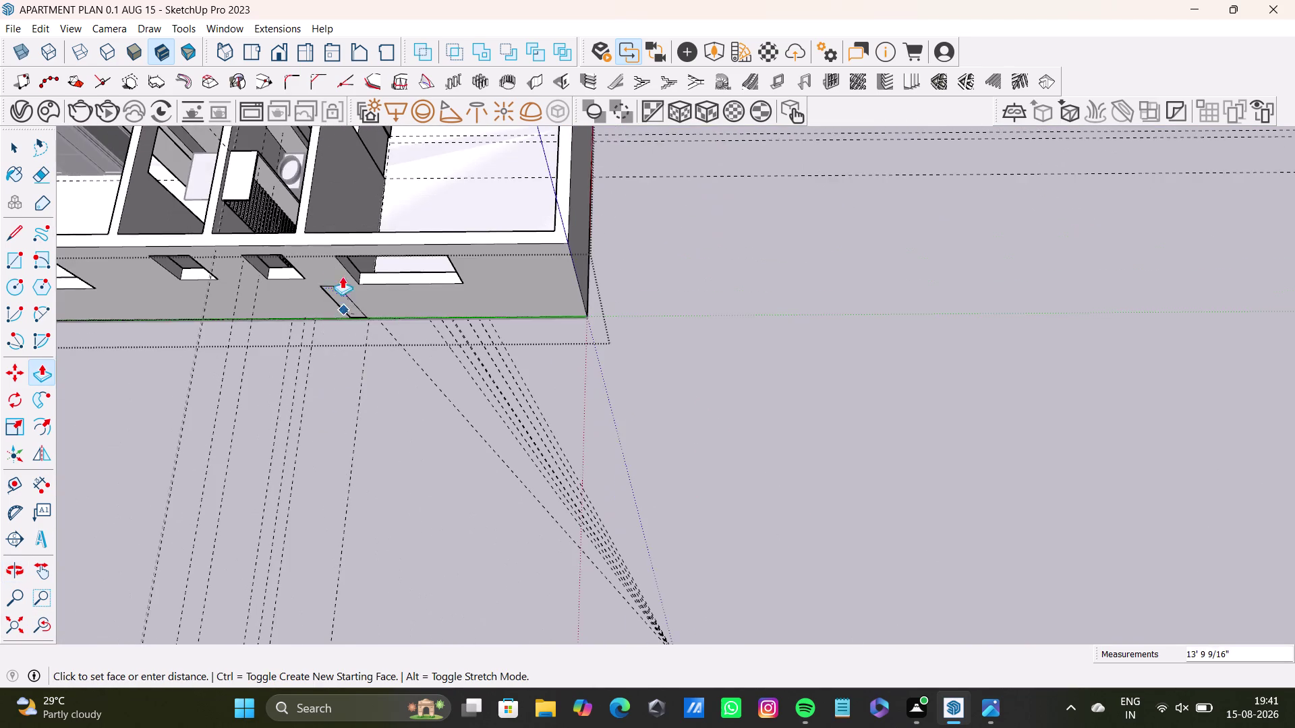
scroll(up, 3)
scroll(up, 3)
middle_drag(343, 170, 509, 197)
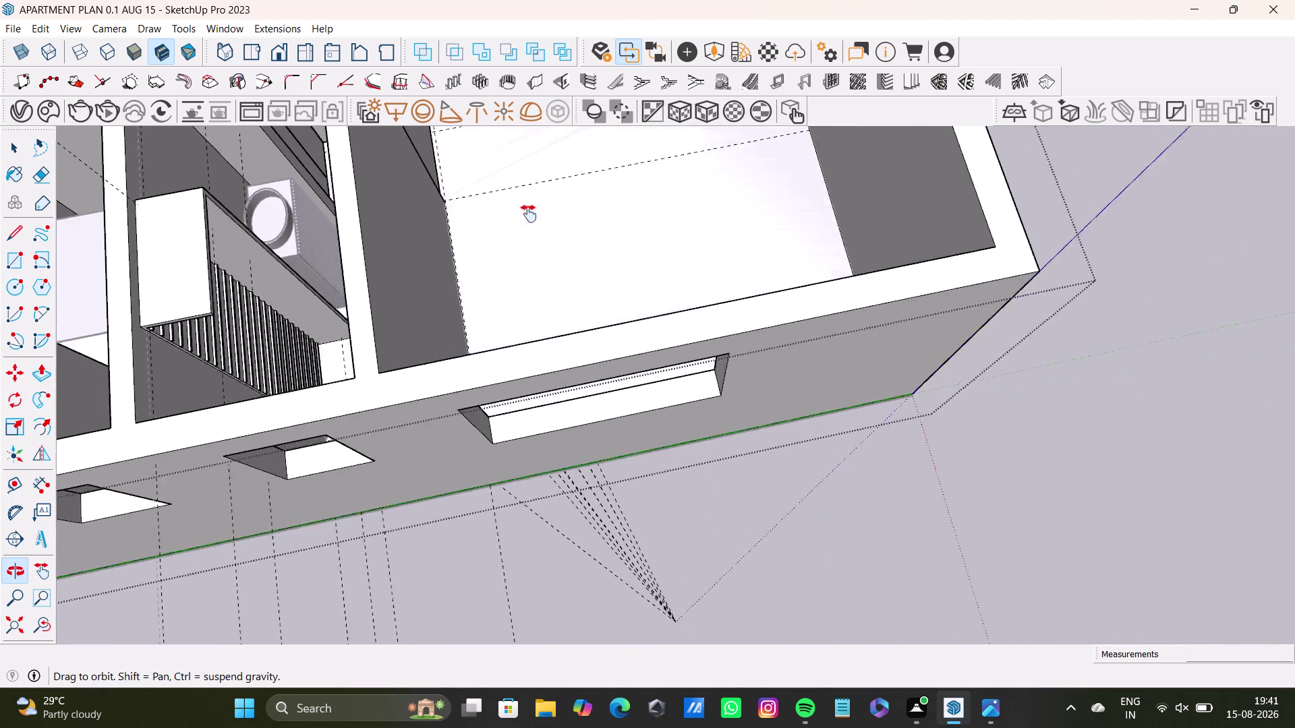
middle_drag(509, 196, 638, 412)
scroll(up, 3)
middle_drag(496, 308, 573, 333)
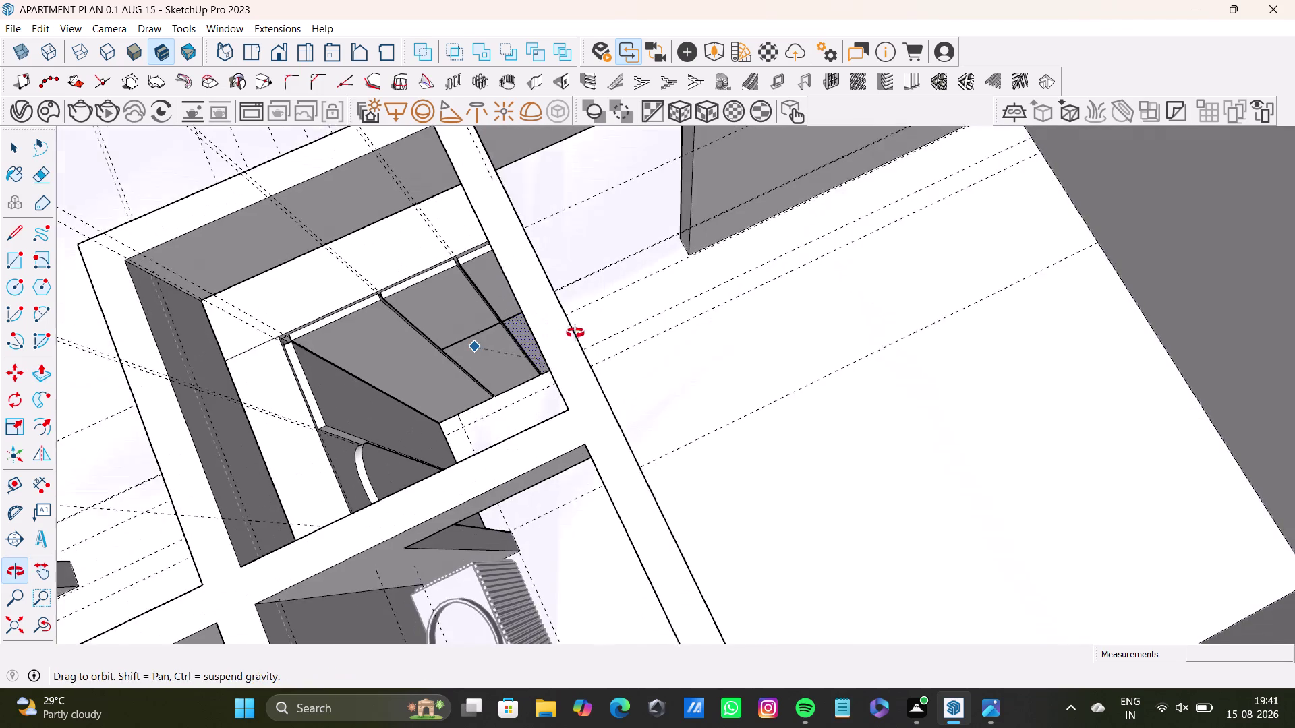
middle_drag(573, 333, 577, 332)
click(495, 337)
key(space)
scroll(down, 3)
middle_drag(494, 335, 494, 335)
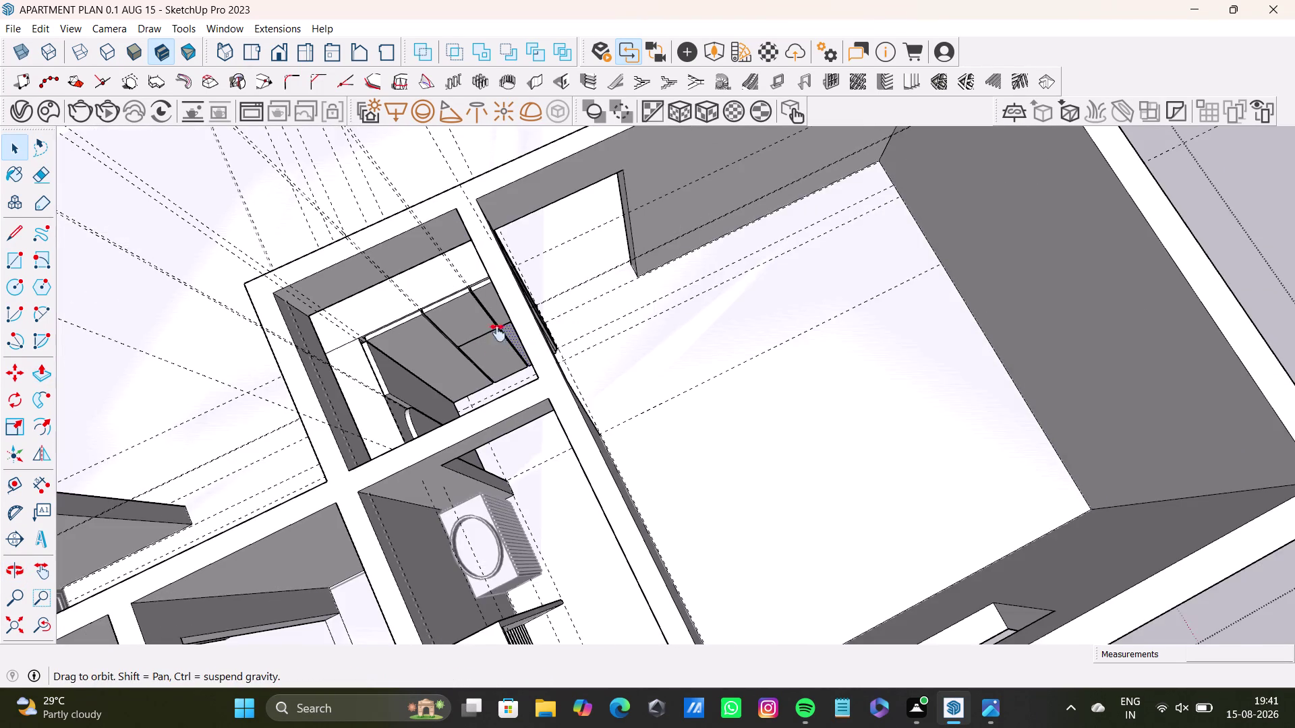
middle_drag(495, 334, 632, 320)
middle_drag(637, 334, 157, 320)
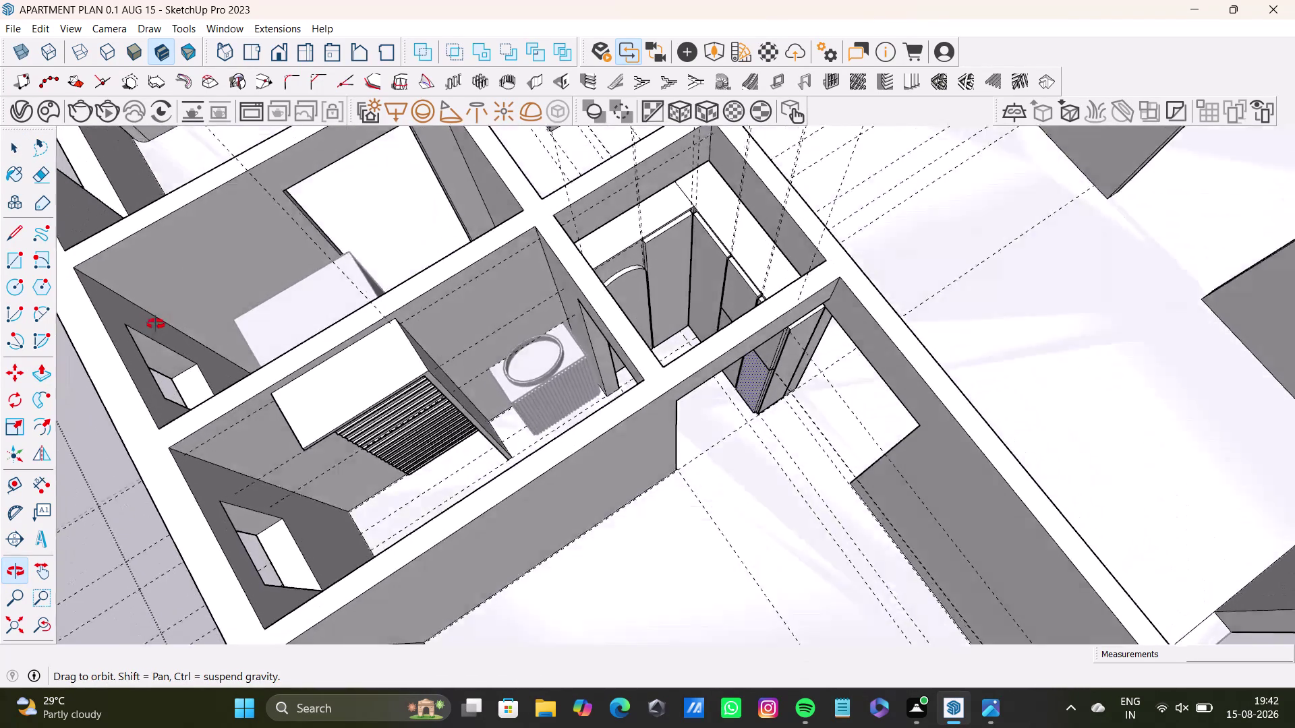
middle_drag(157, 321, 258, 370)
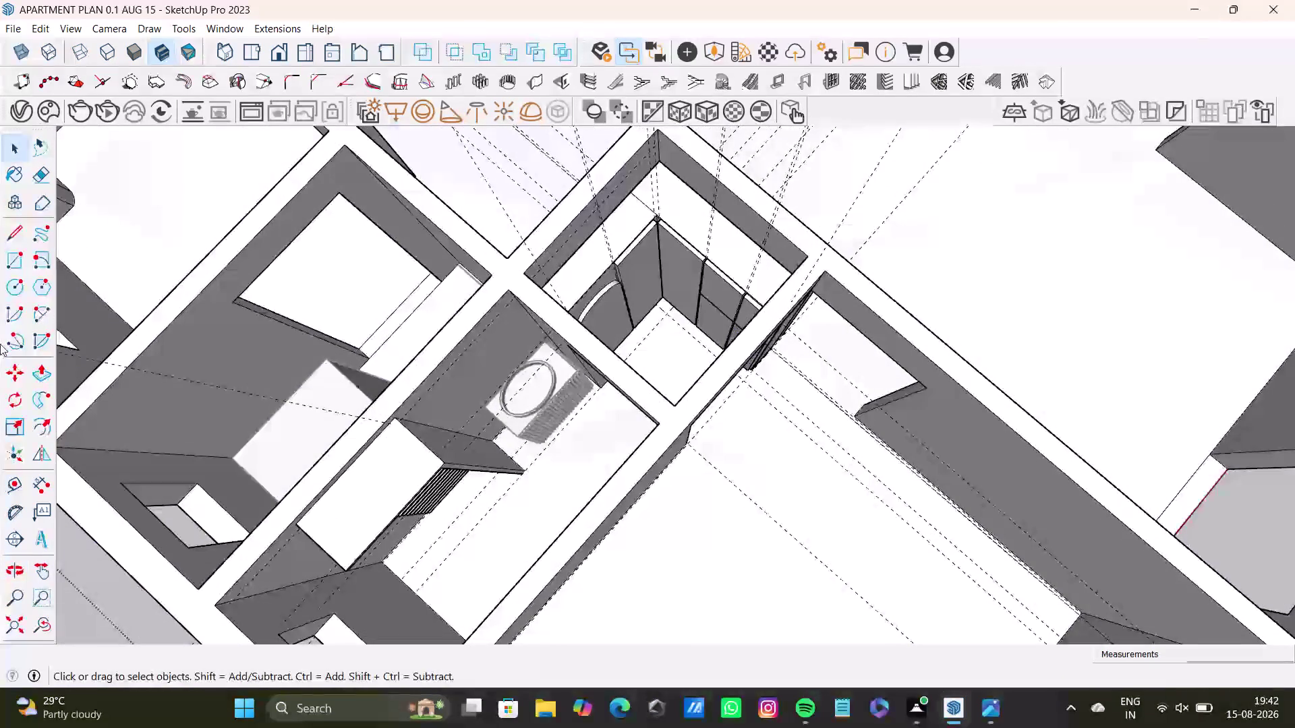
scroll(down, 3)
key(space)
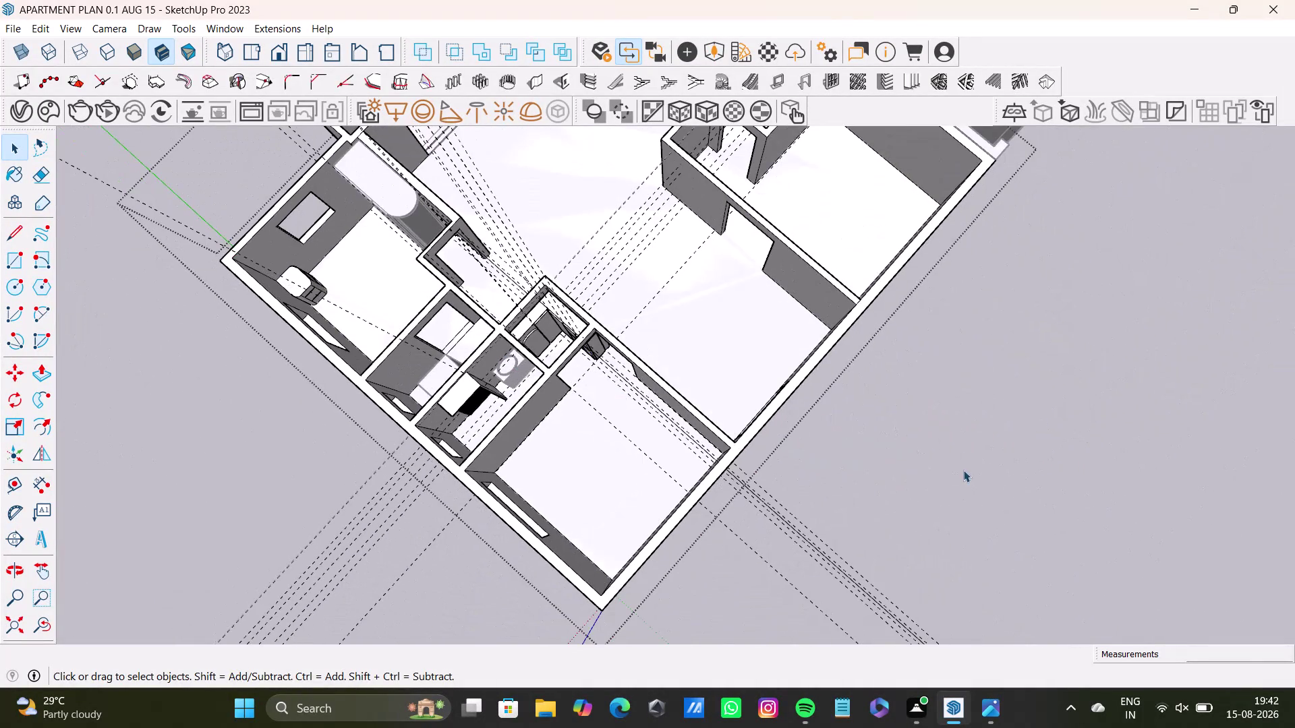
click(960, 469)
click(905, 455)
scroll(up, 3)
middle_drag(580, 348, 707, 503)
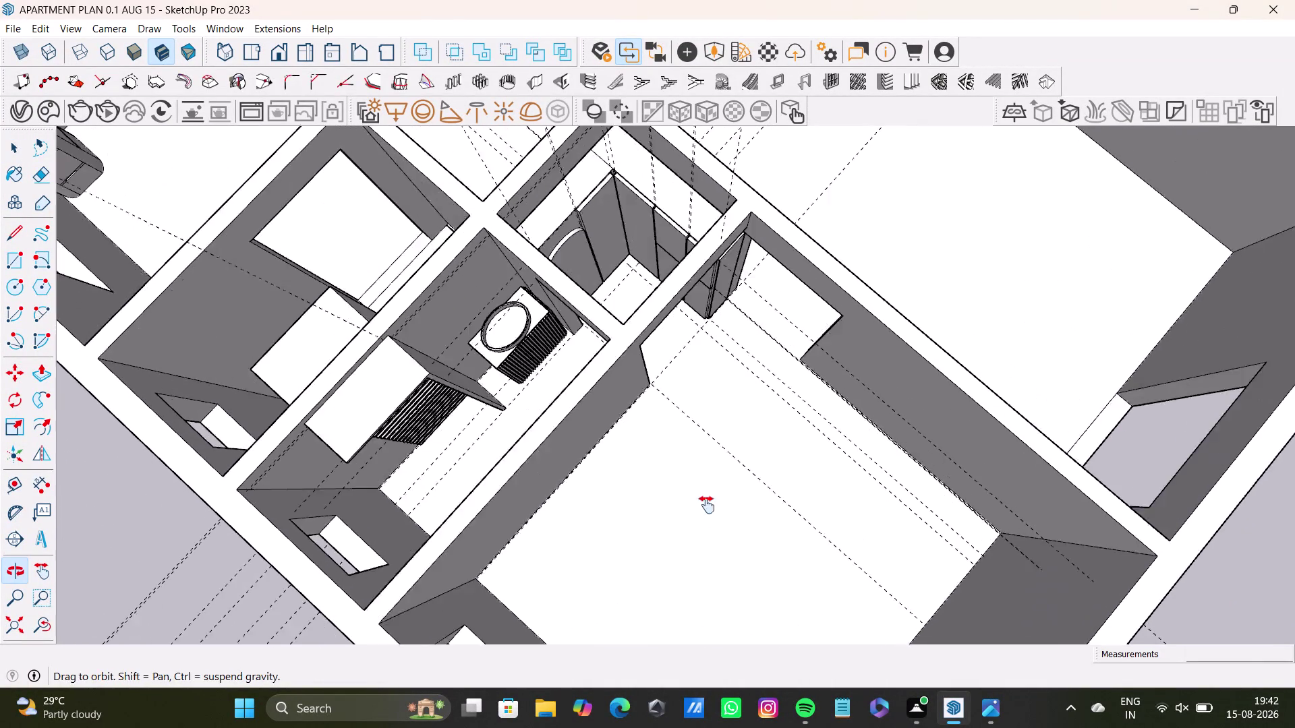
middle_drag(707, 503, 707, 510)
scroll(up, 3)
middle_drag(623, 385, 598, 218)
middle_drag(610, 242, 559, 515)
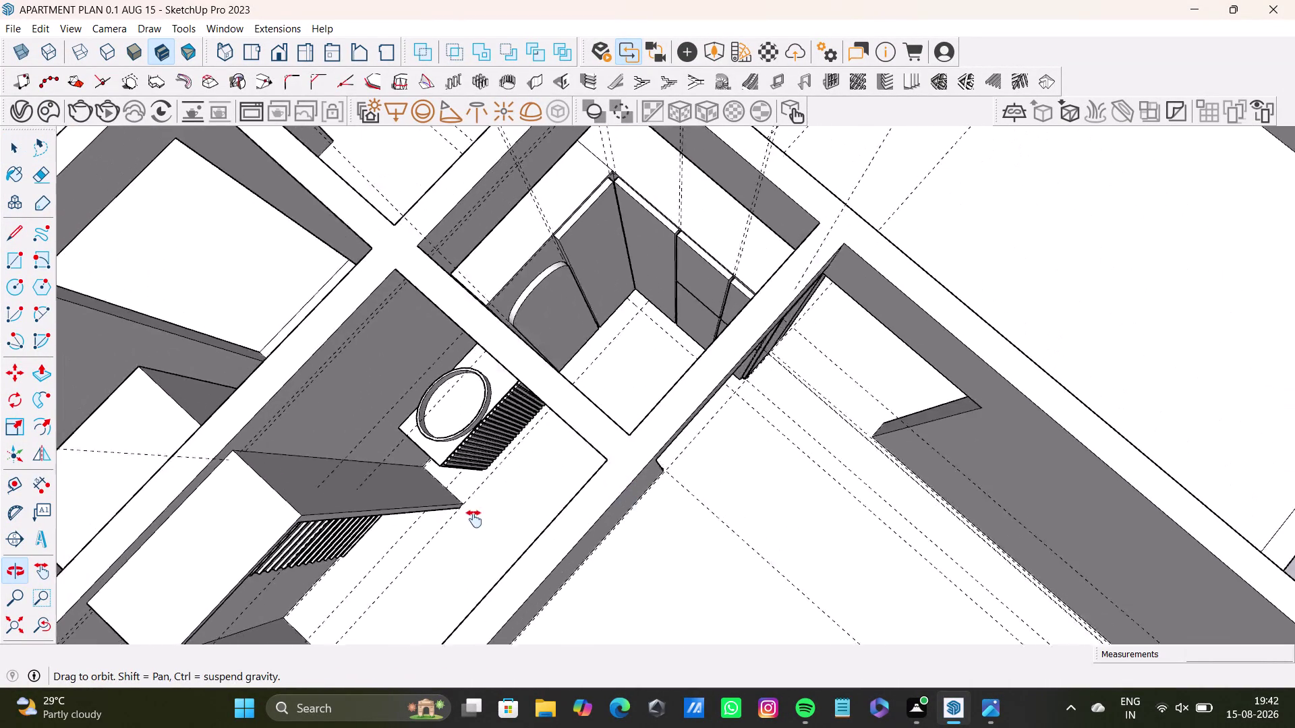
middle_drag(559, 514, 470, 519)
middle_drag(546, 545, 502, 294)
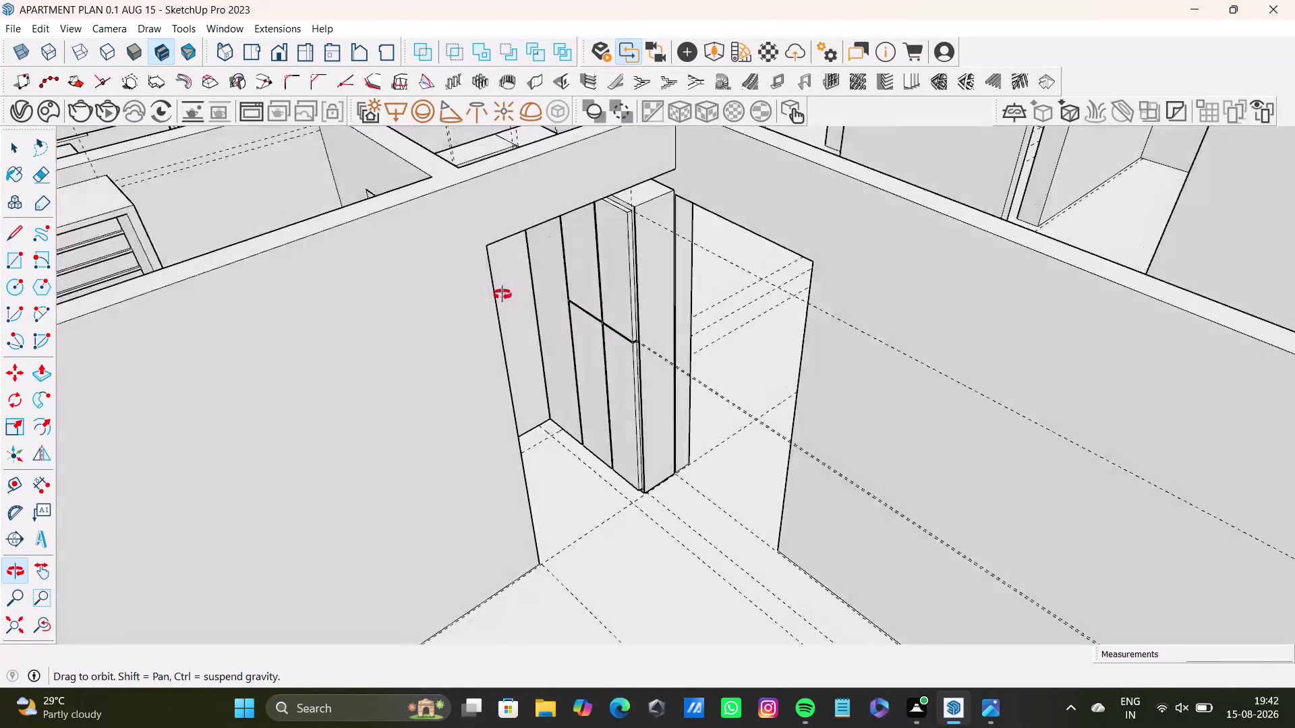
middle_drag(503, 294, 715, 496)
scroll(down, 3)
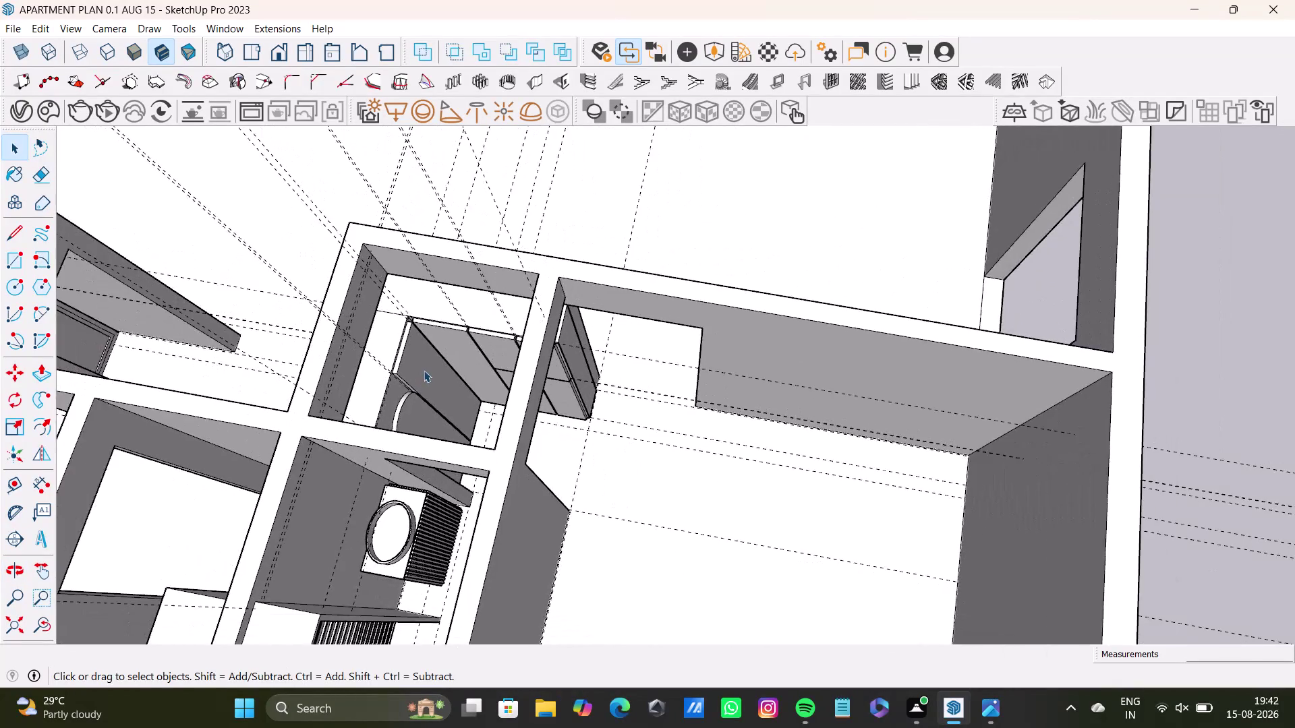
scroll(down, 3)
middle_drag(430, 371, 471, 270)
key(space)
click(1067, 377)
scroll(up, 3)
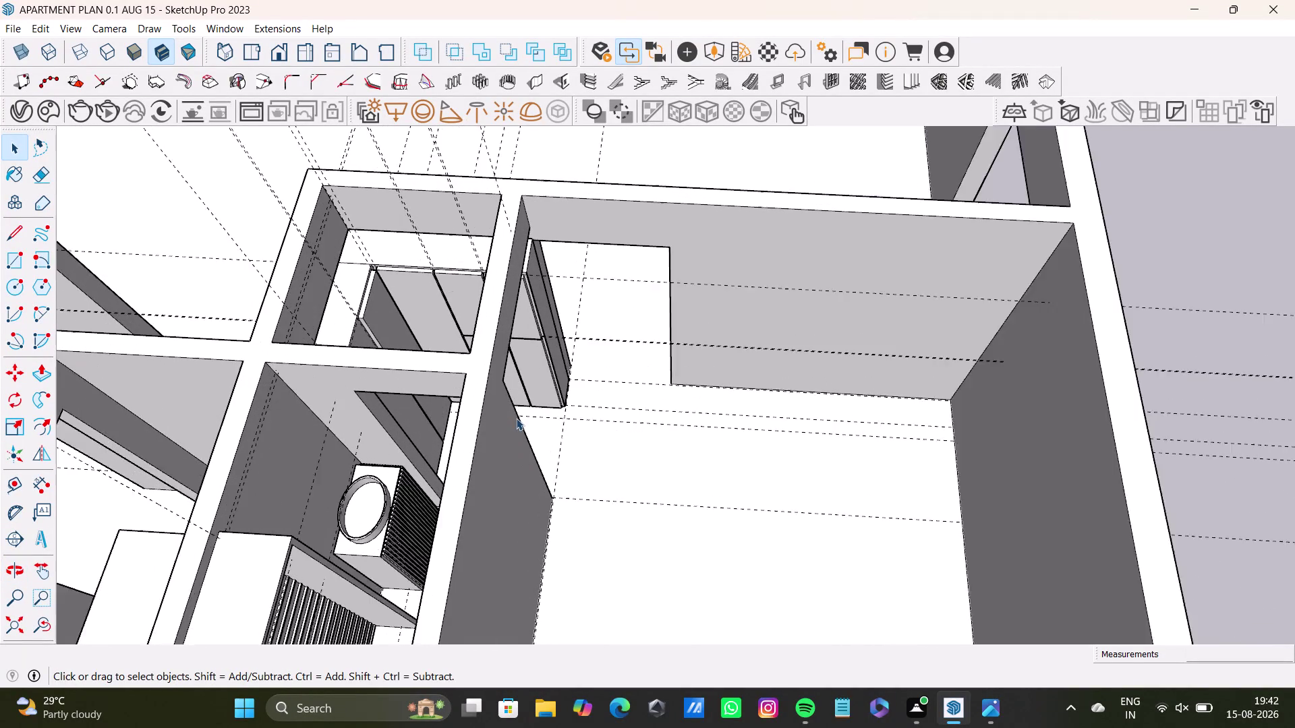
scroll(up, 3)
scroll(up, 3)
scroll(down, 3)
scroll(up, 3)
scroll(down, 3)
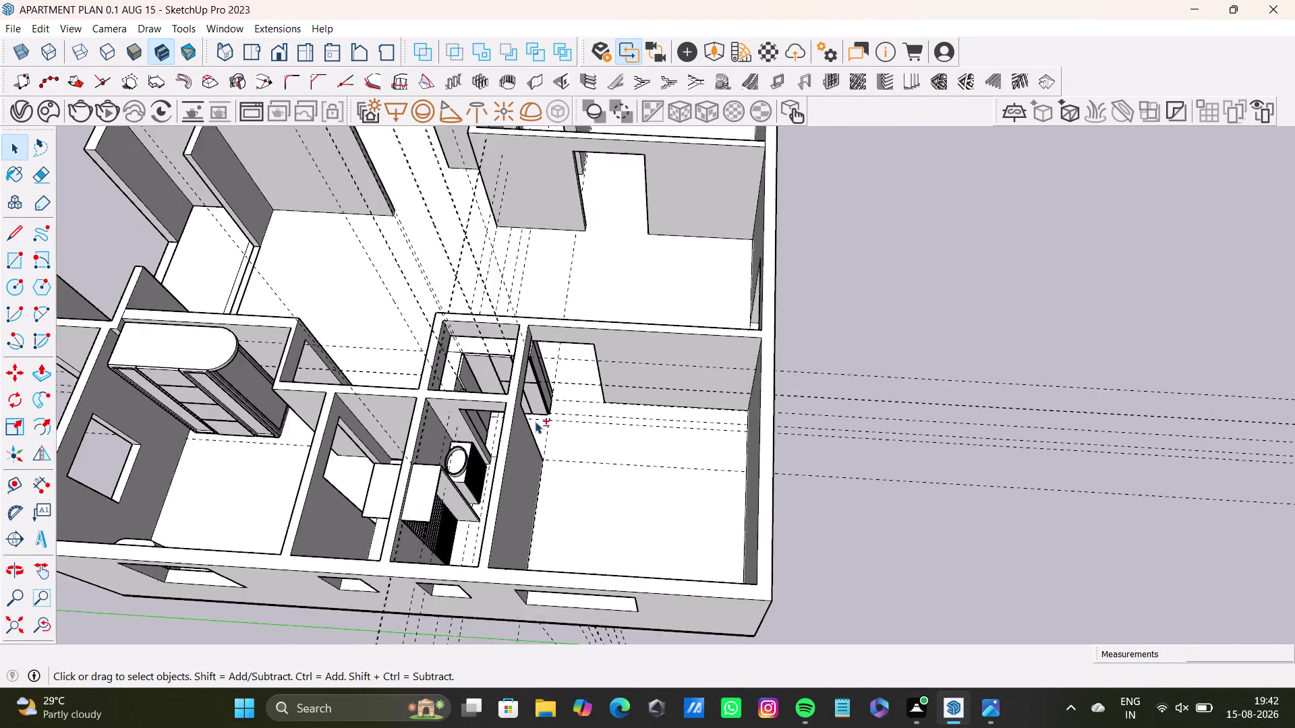
scroll(down, 3)
key(space)
click(824, 350)
scroll(up, 3)
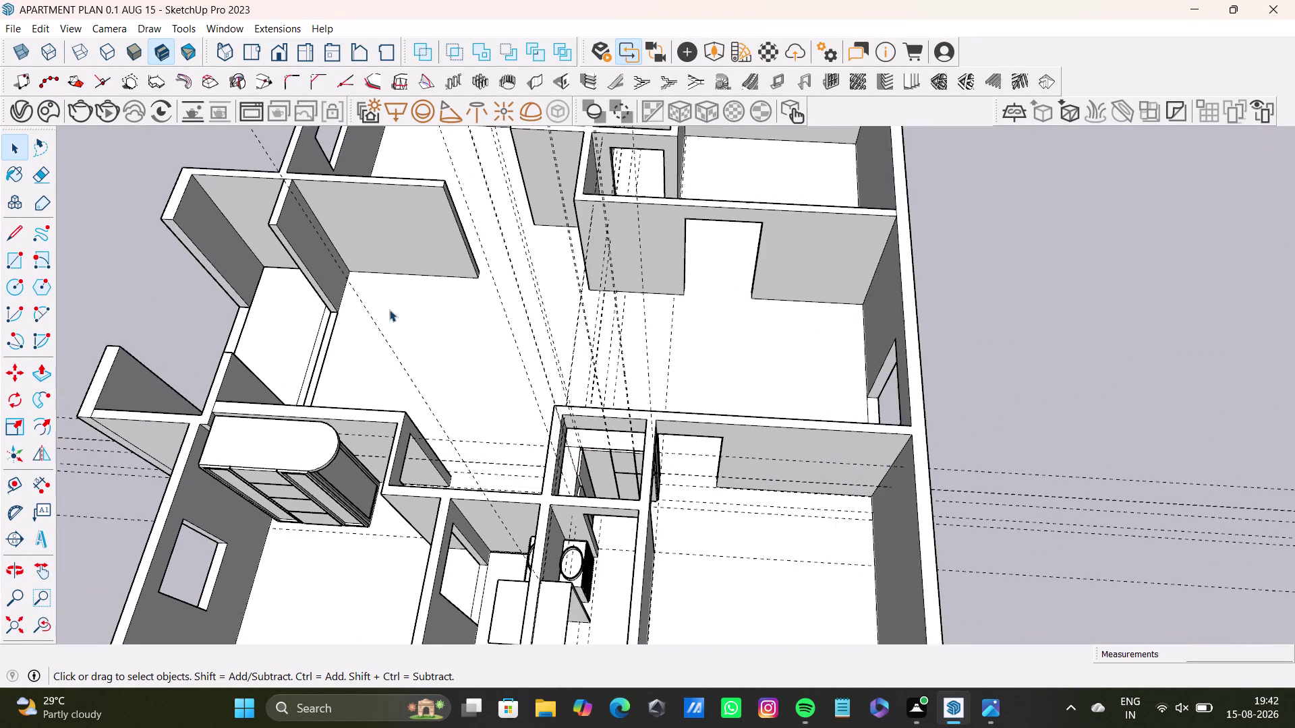
middle_drag(399, 319, 600, 253)
scroll(up, 3)
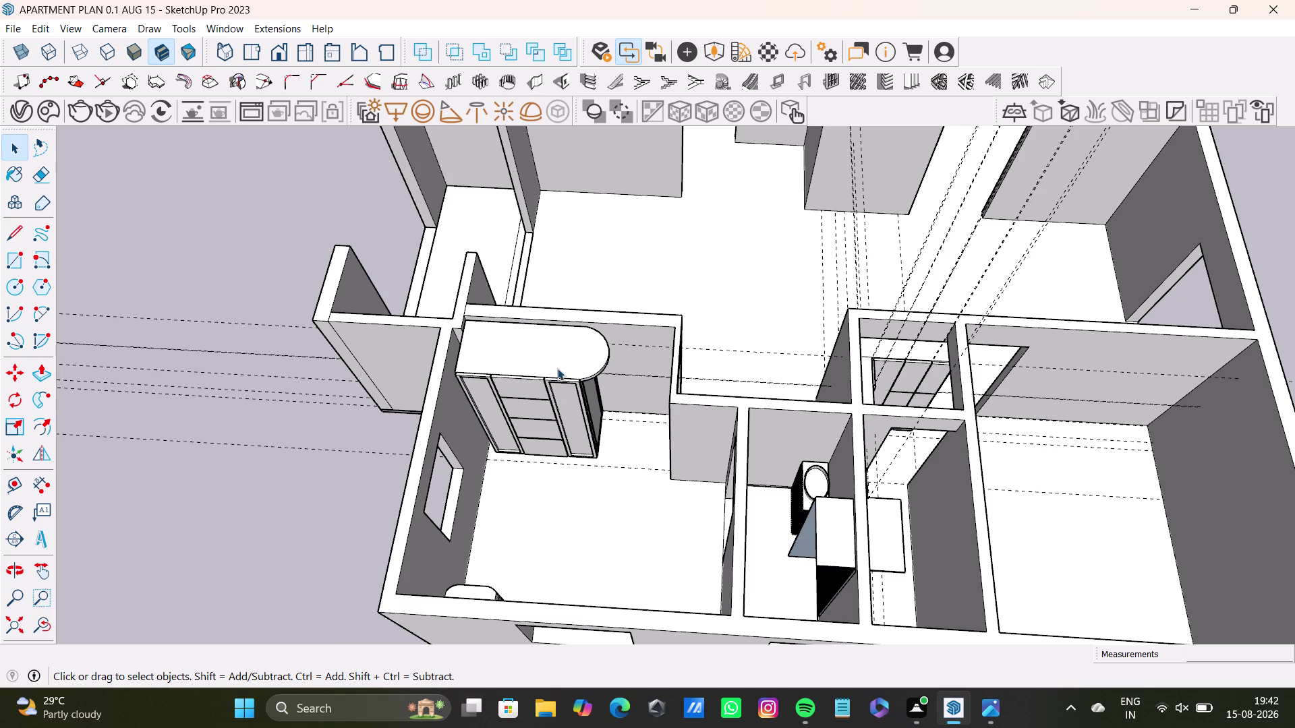
click(558, 368)
scroll(down, 3)
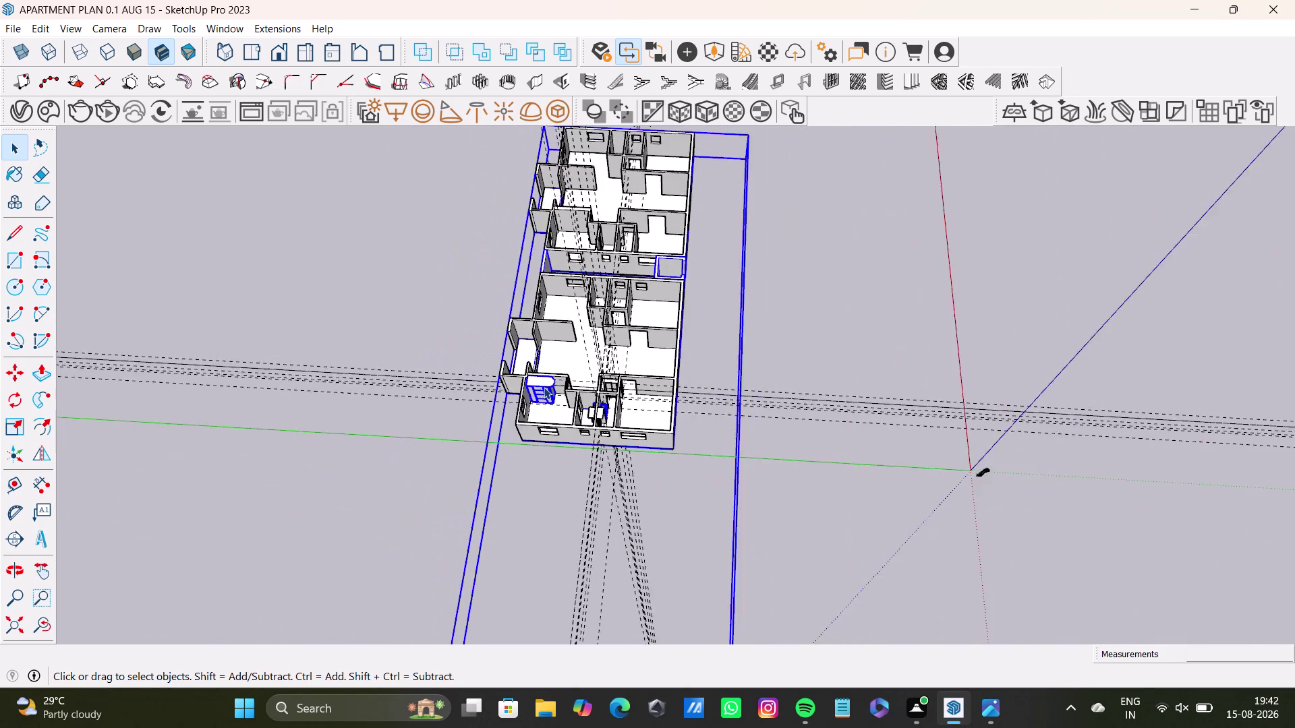
scroll(down, 3)
scroll(up, 3)
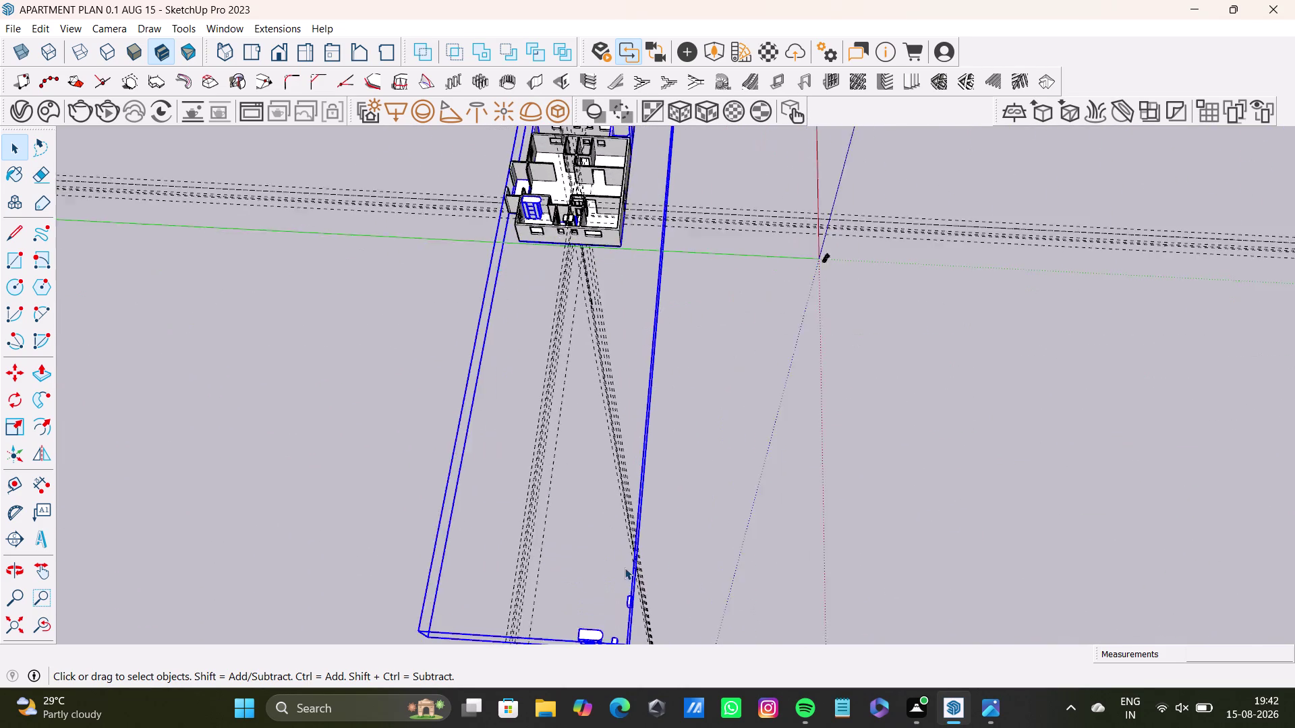
scroll(up, 3)
middle_drag(624, 566, 647, 350)
scroll(up, 3)
middle_drag(594, 494, 584, 343)
scroll(up, 3)
key(space)
click(800, 278)
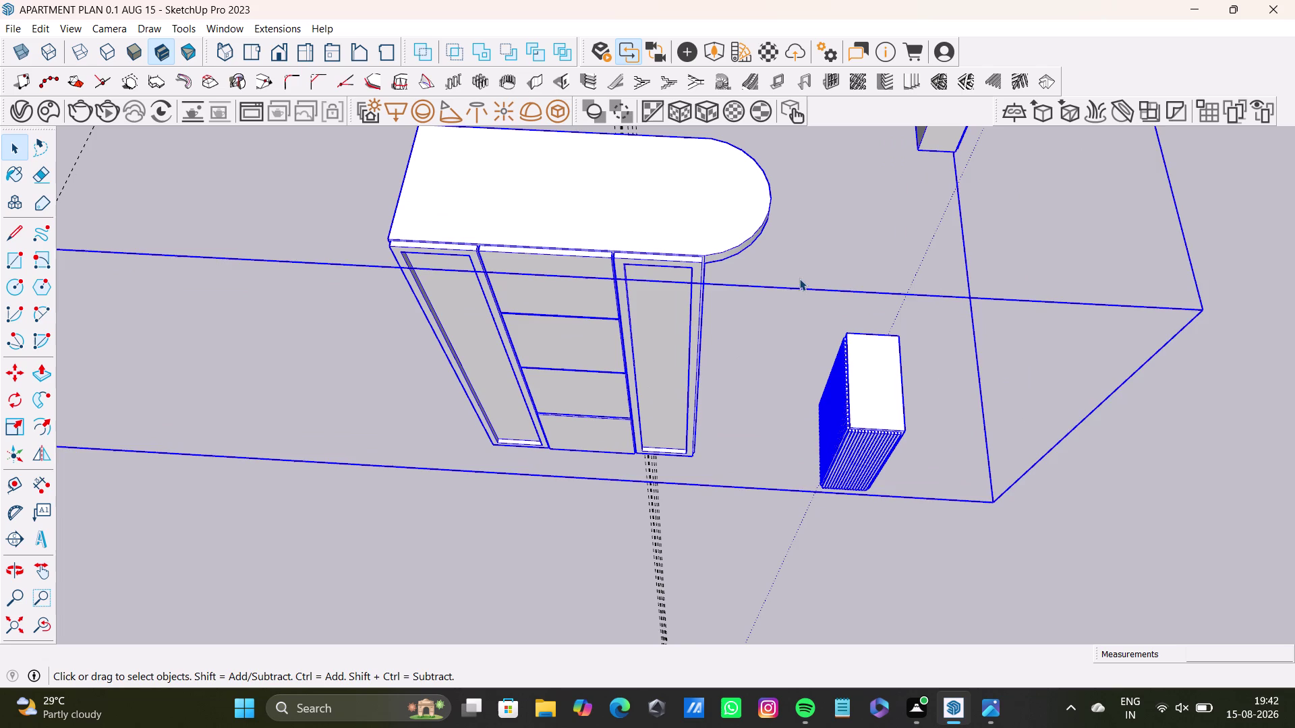
triple_click(553, 189)
click(555, 189)
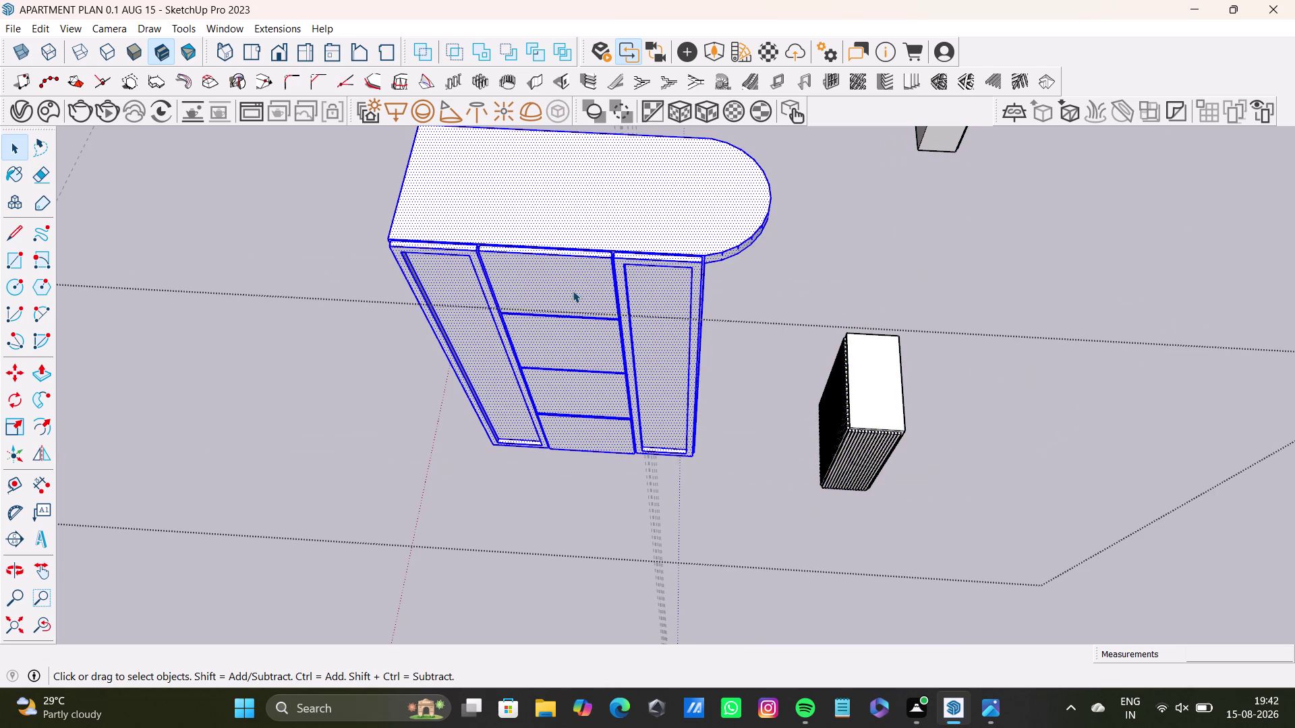
key(q)
middle_drag(578, 279, 597, 368)
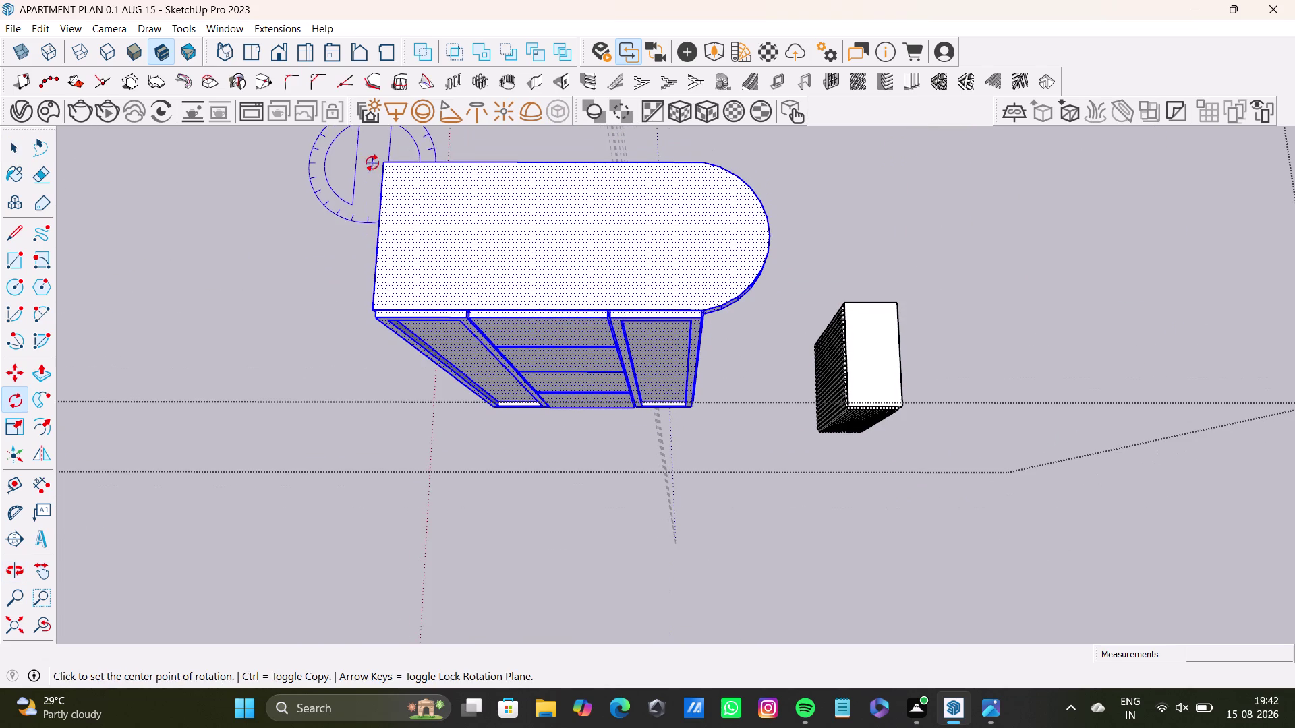
click(385, 162)
click(702, 163)
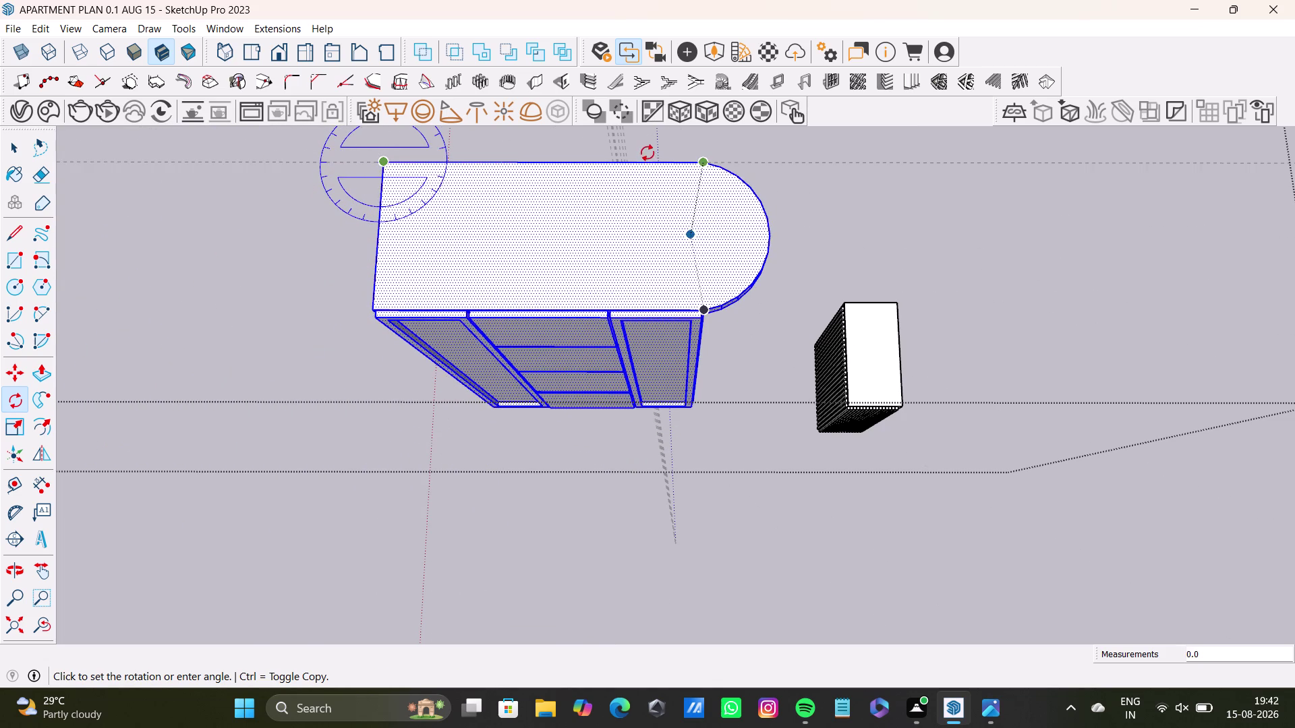
click(642, 159)
key(space)
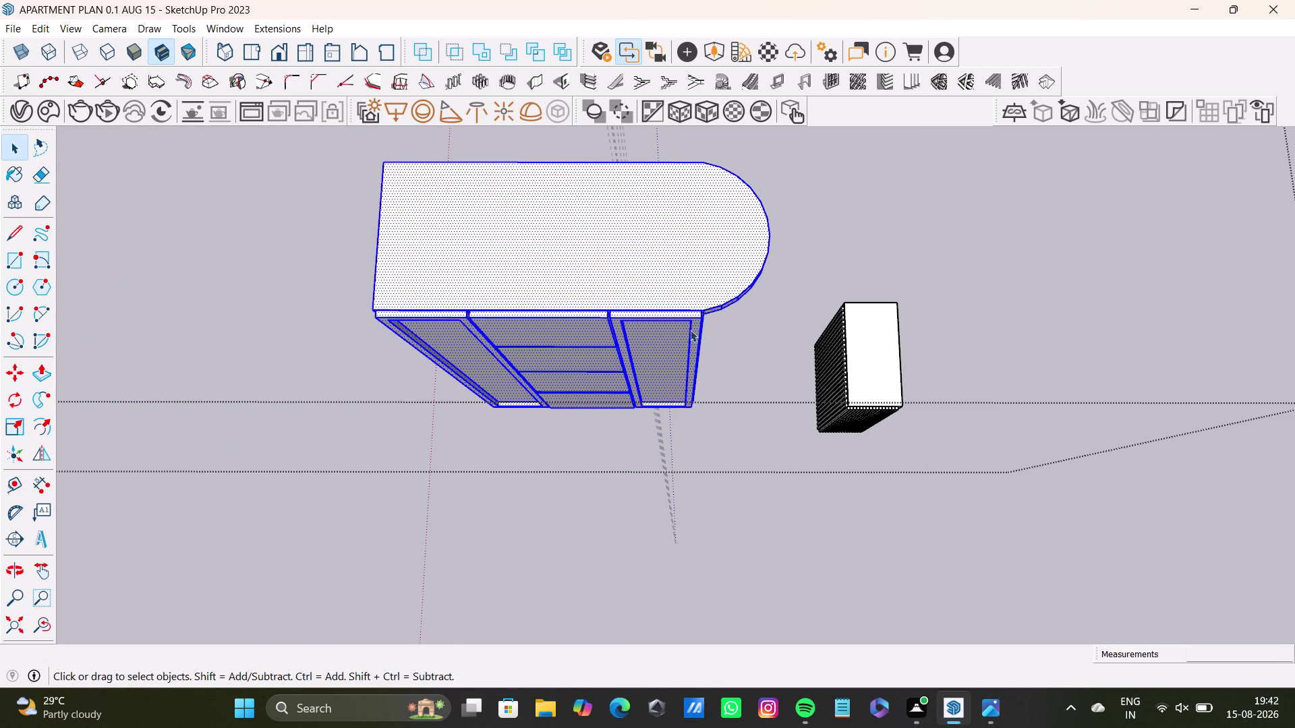
scroll(down, 3)
middle_drag(684, 331, 478, 334)
scroll(up, 3)
middle_drag(533, 296, 394, 117)
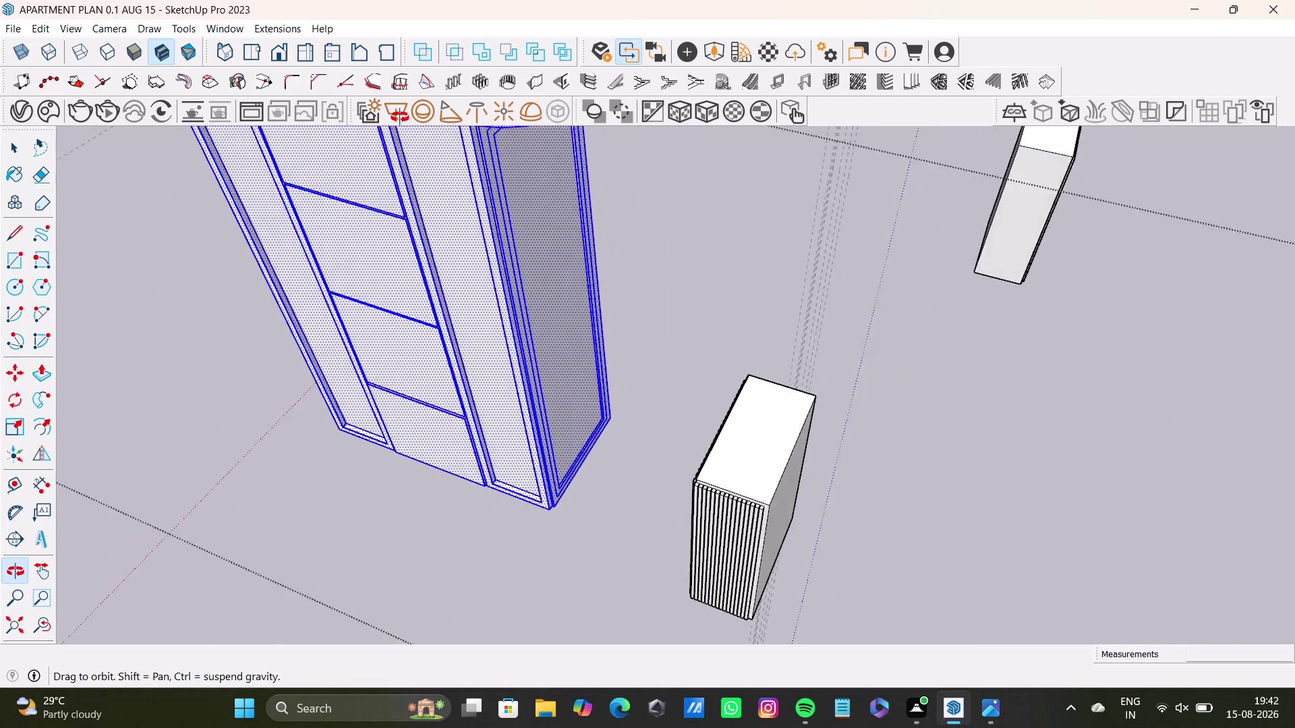
middle_drag(395, 117, 300, 114)
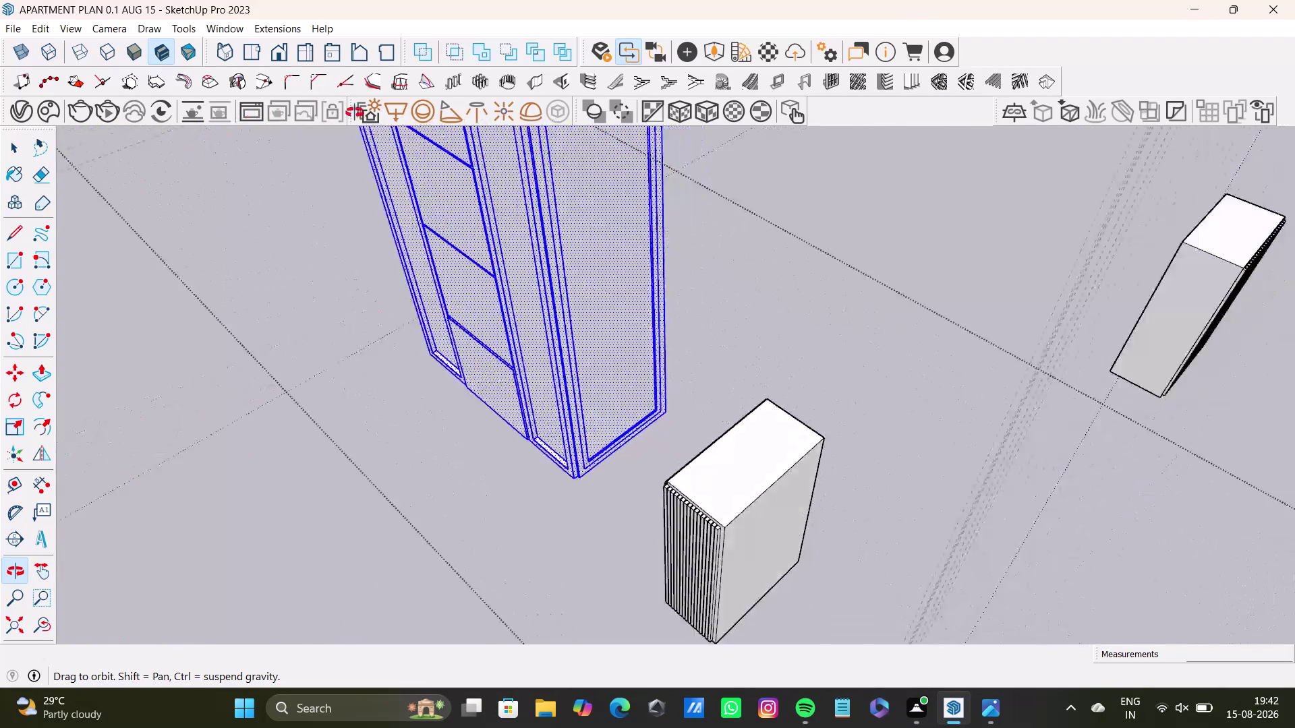
middle_drag(299, 115, 484, 341)
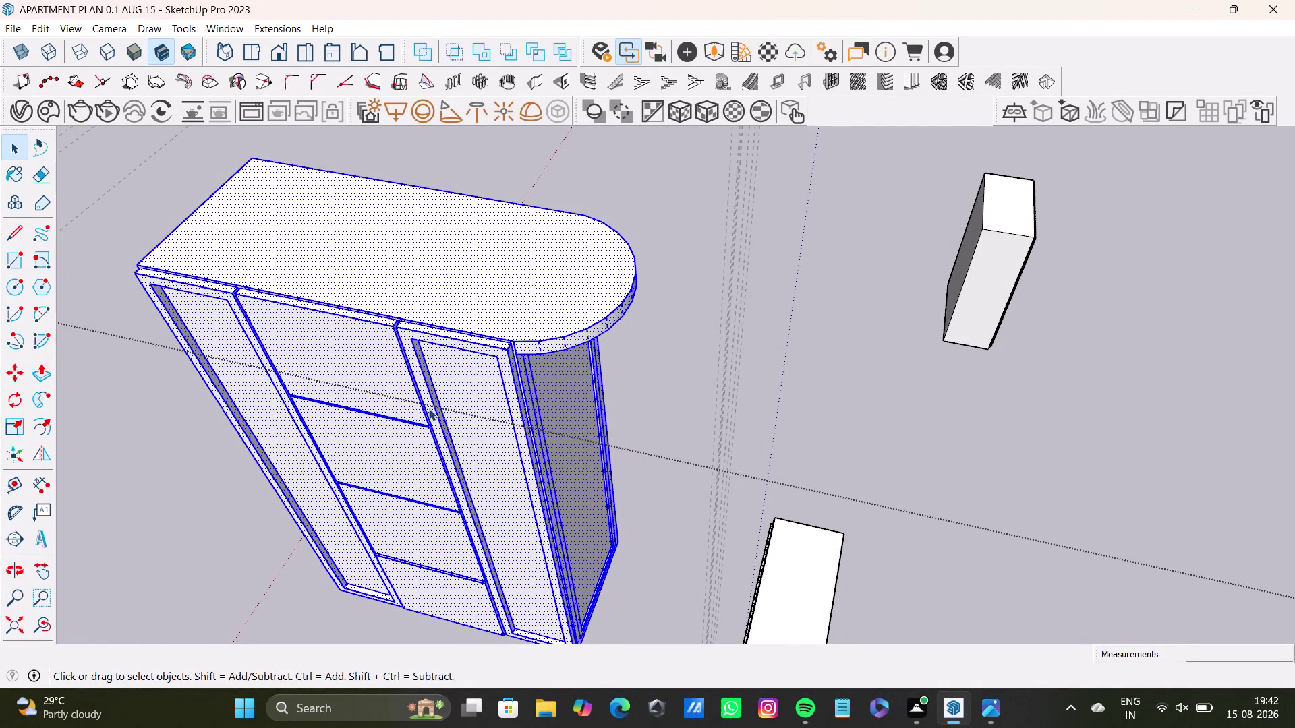
double_click(514, 312)
double_click(526, 316)
double_click(539, 345)
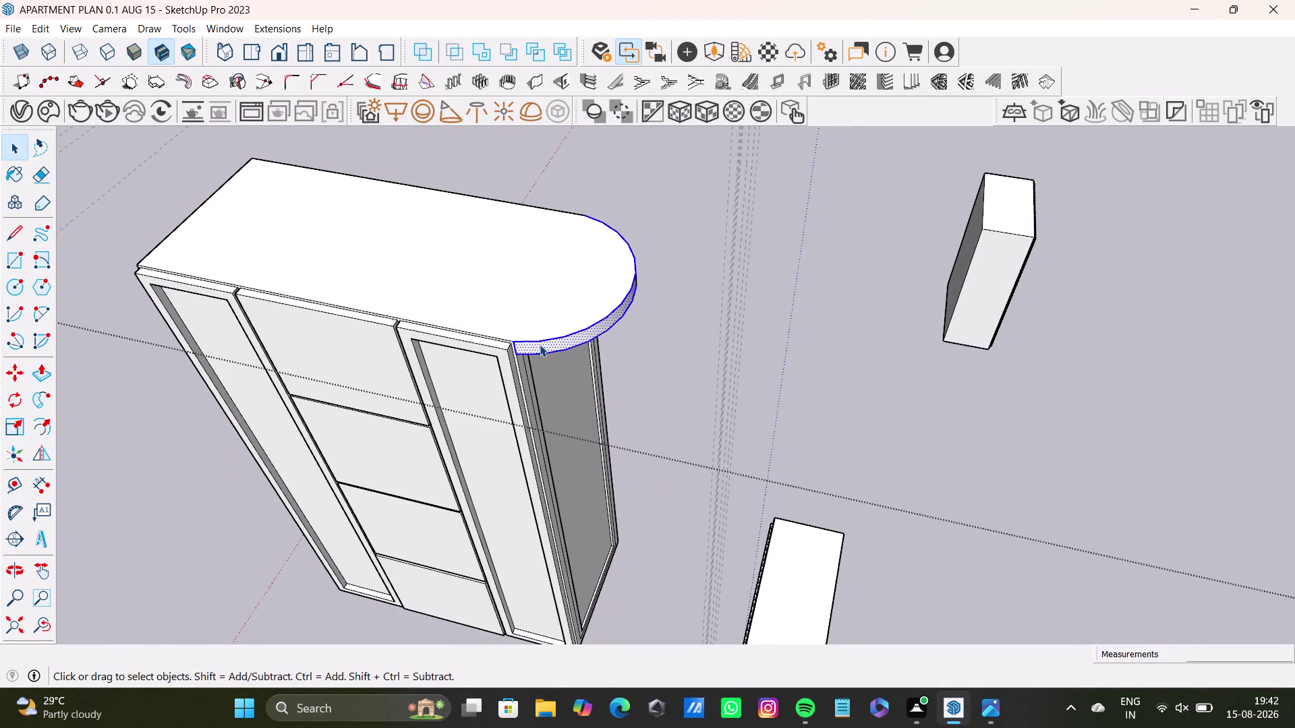
key(Delete)
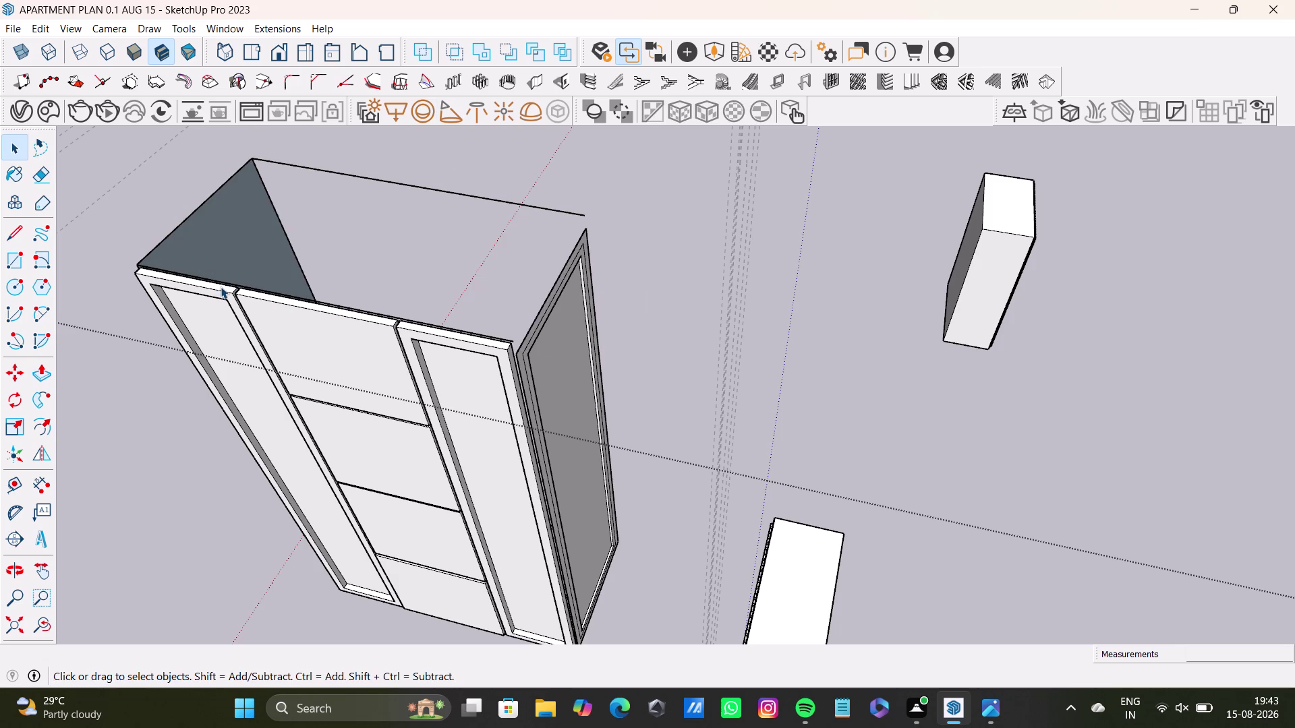
key(ctrl+z)
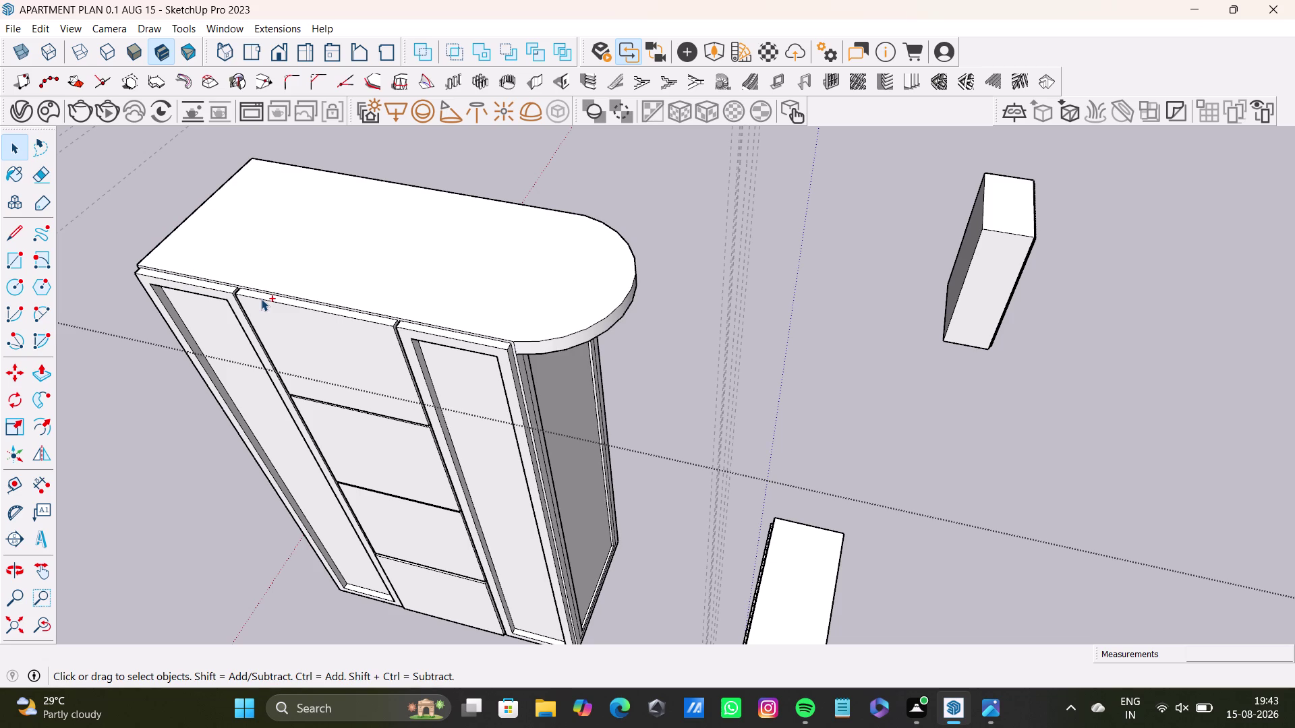
double_click(570, 342)
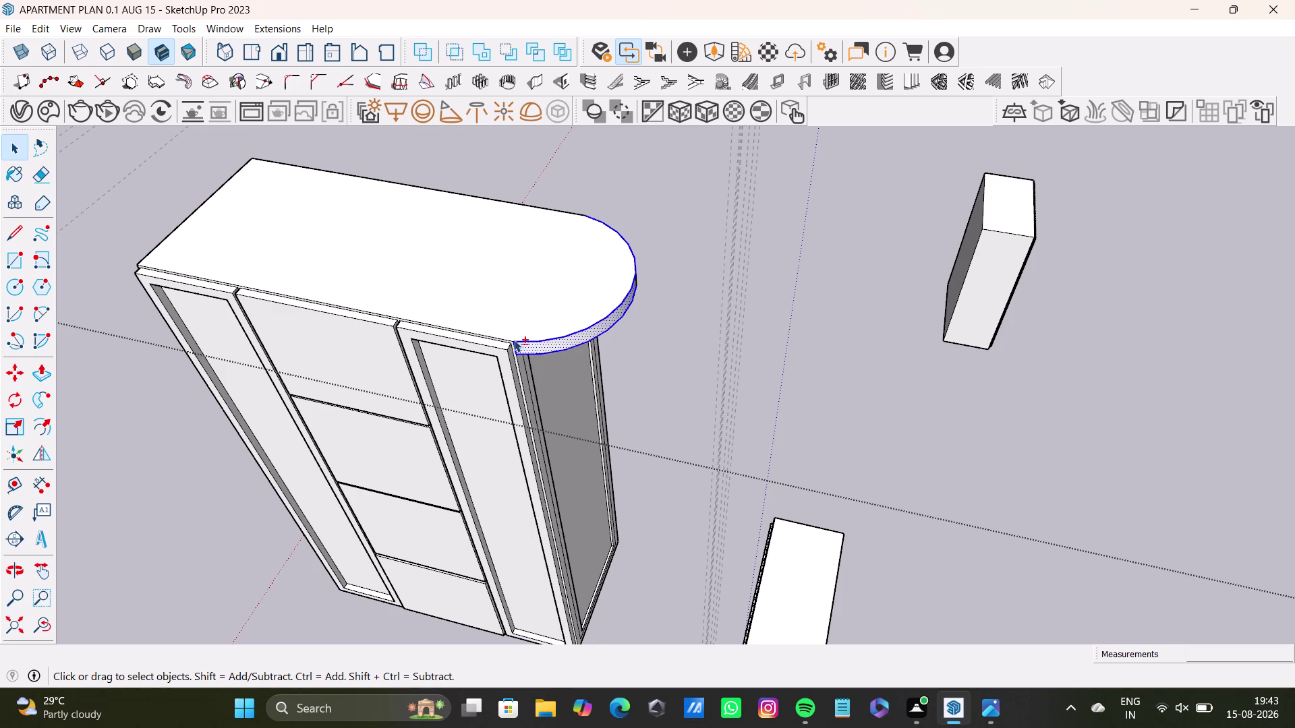
scroll(up, 3)
key(m)
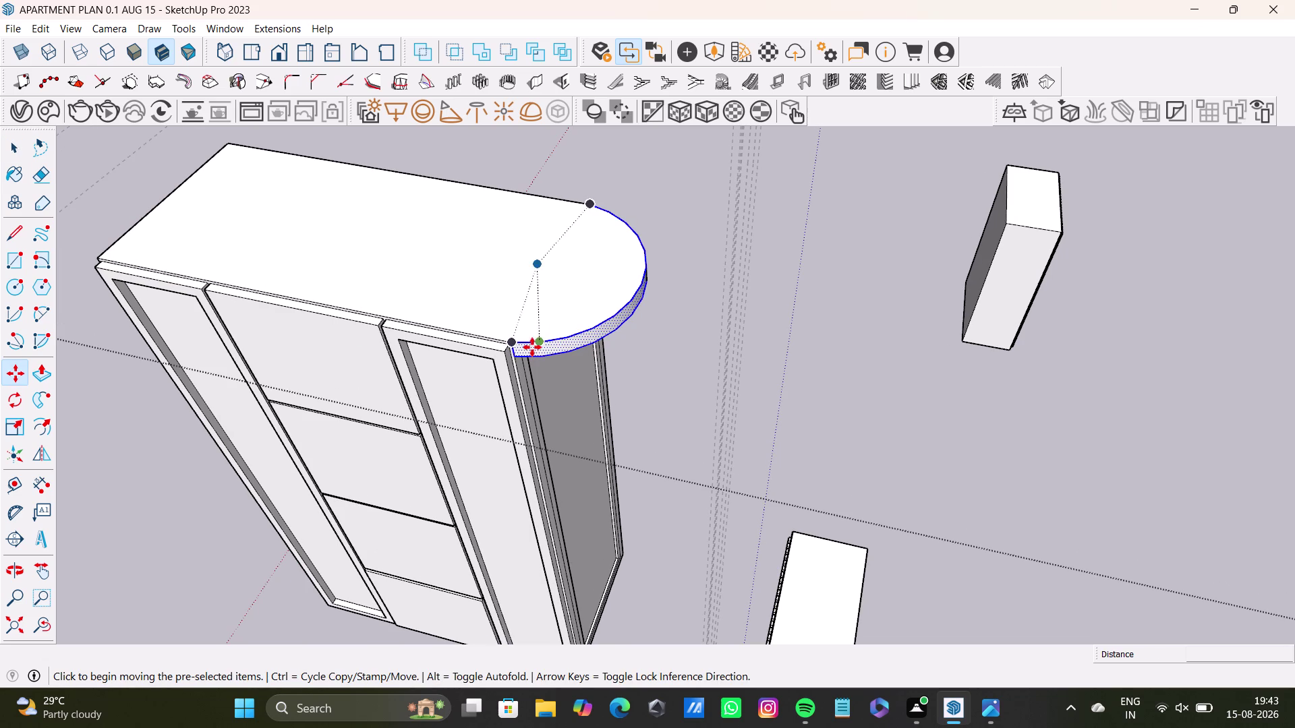
click(517, 343)
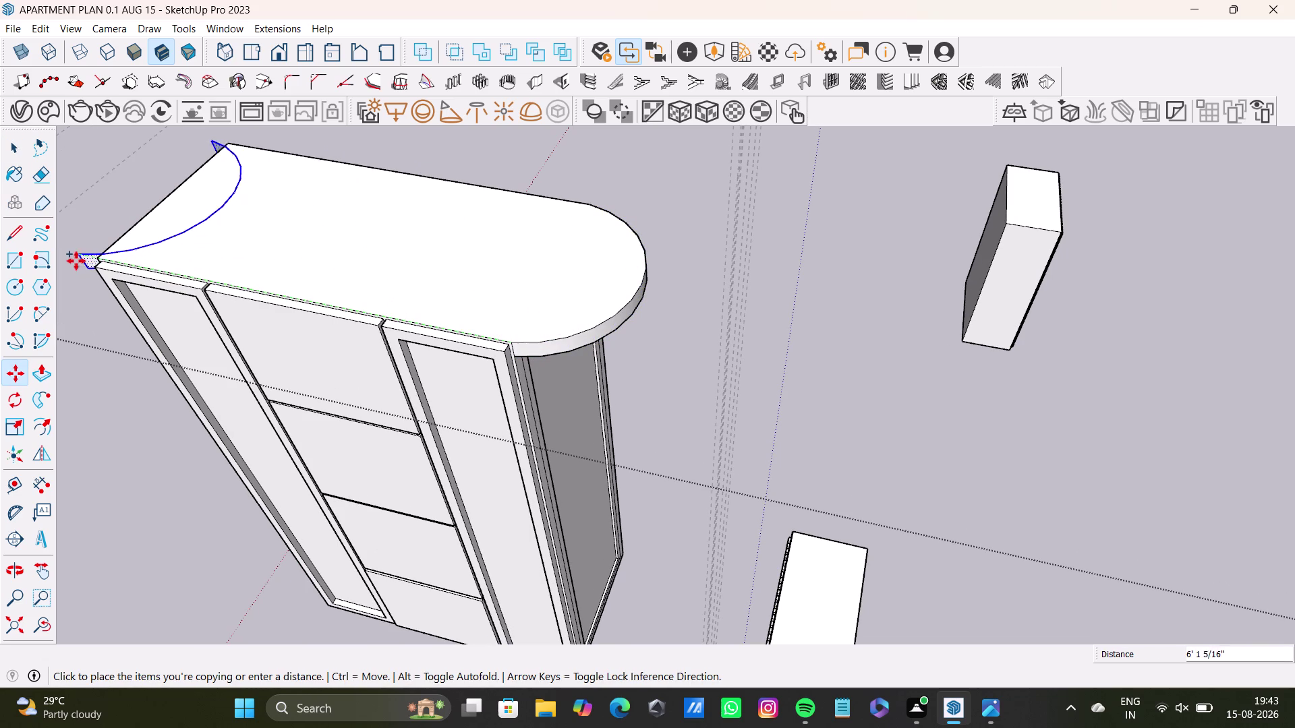
key(space)
scroll(down, 3)
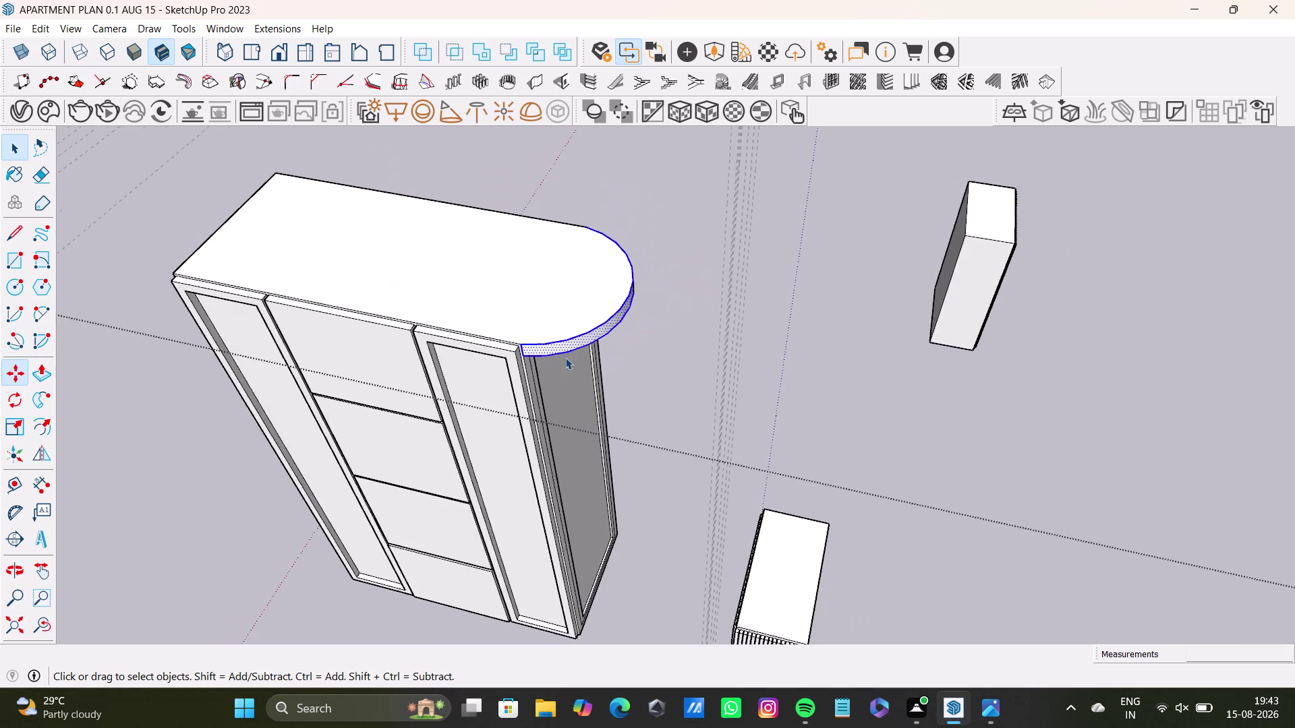
scroll(down, 3)
scroll(down, 3)
scroll(up, 3)
scroll(up, 3)
double_click(578, 348)
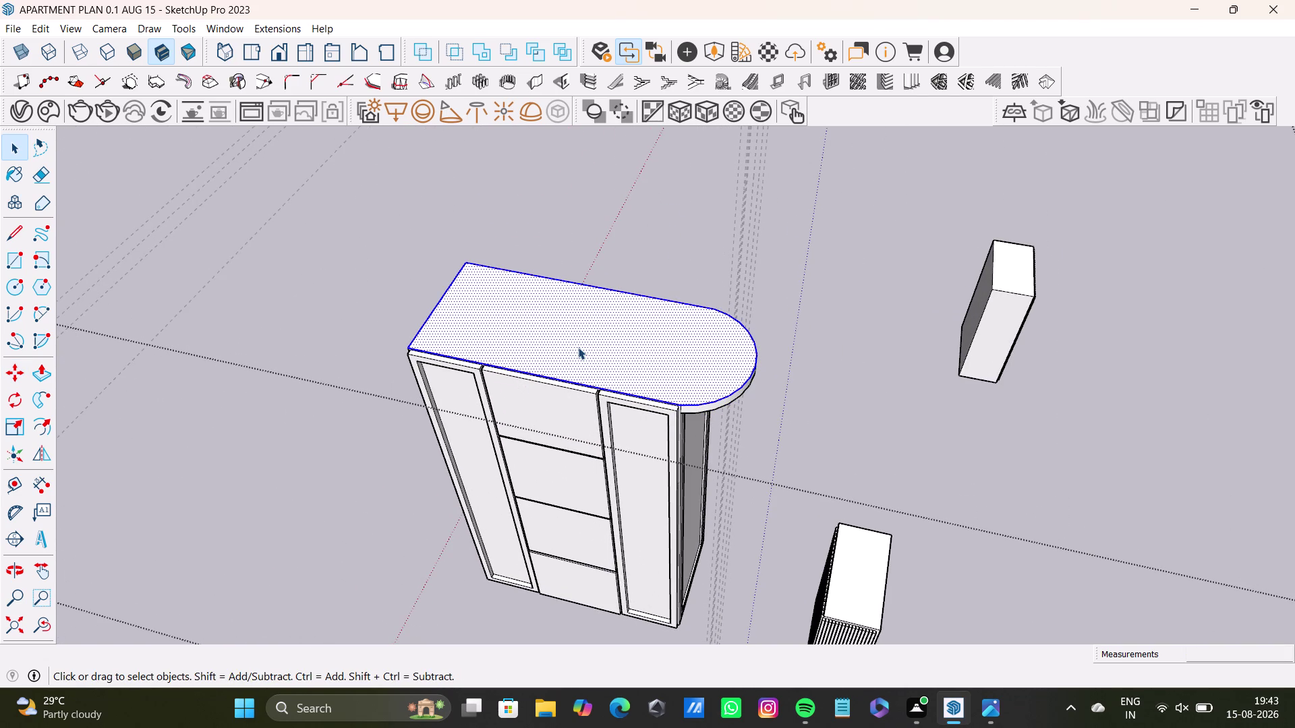
scroll(up, 3)
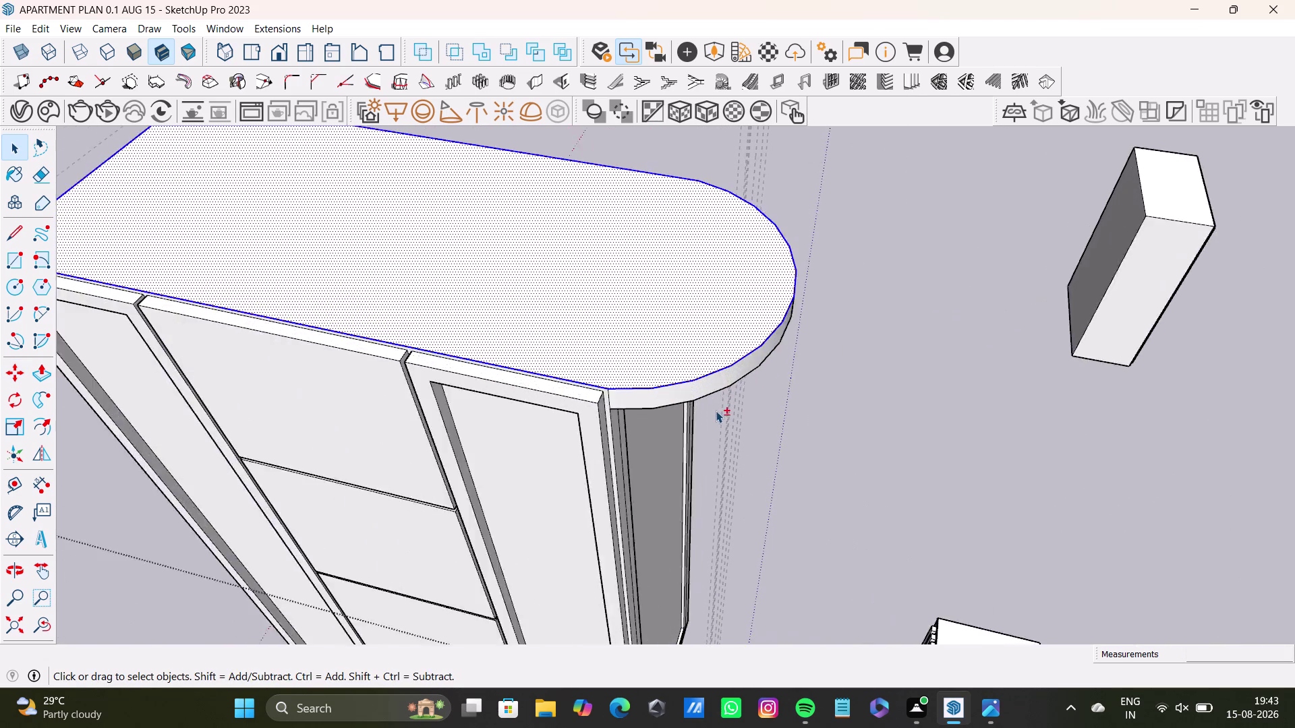
scroll(up, 3)
double_click(638, 336)
scroll(down, 3)
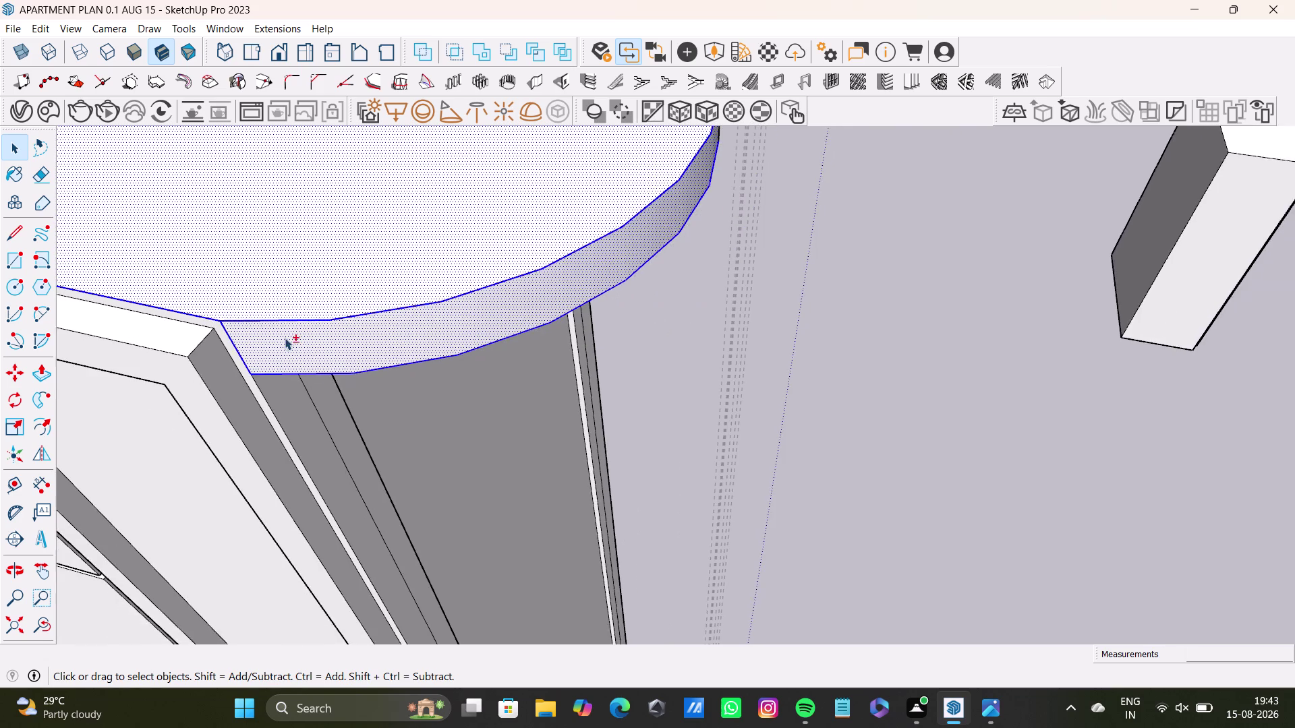
scroll(down, 3)
scroll(down, 3)
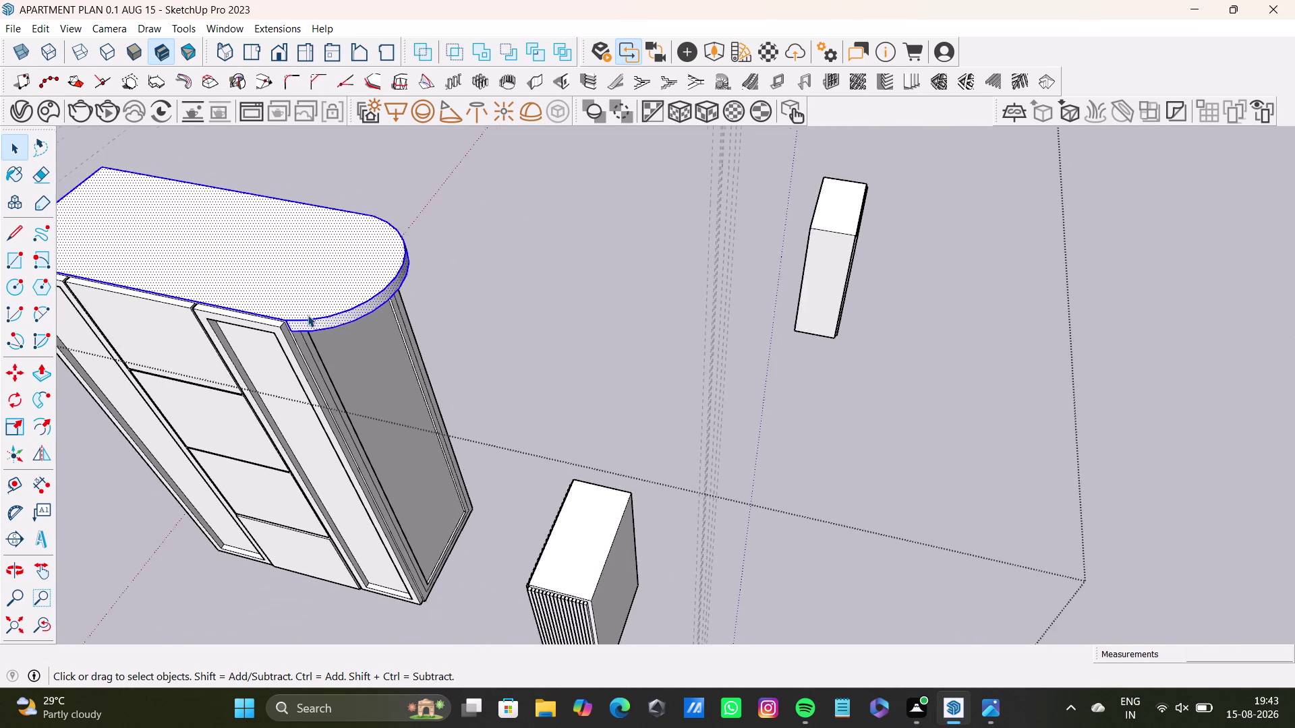
scroll(down, 3)
middle_drag(341, 323, 450, 361)
key(m)
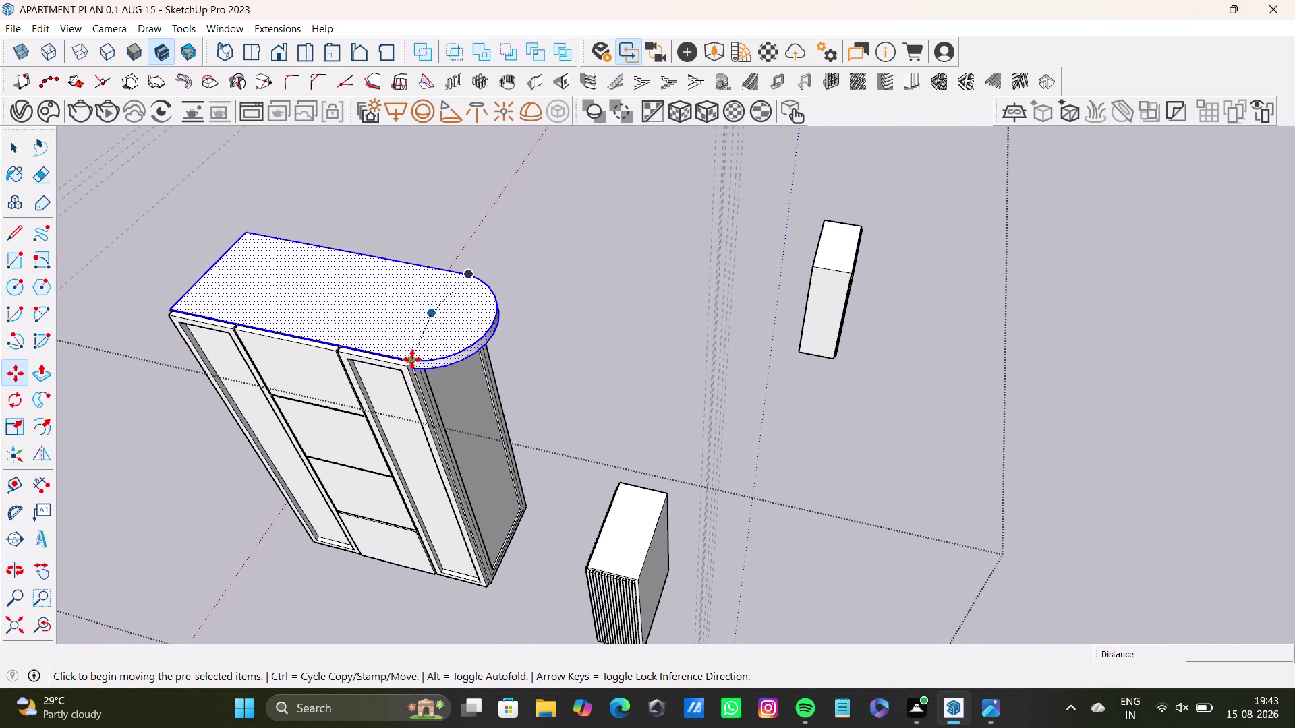
click(412, 359)
click(403, 207)
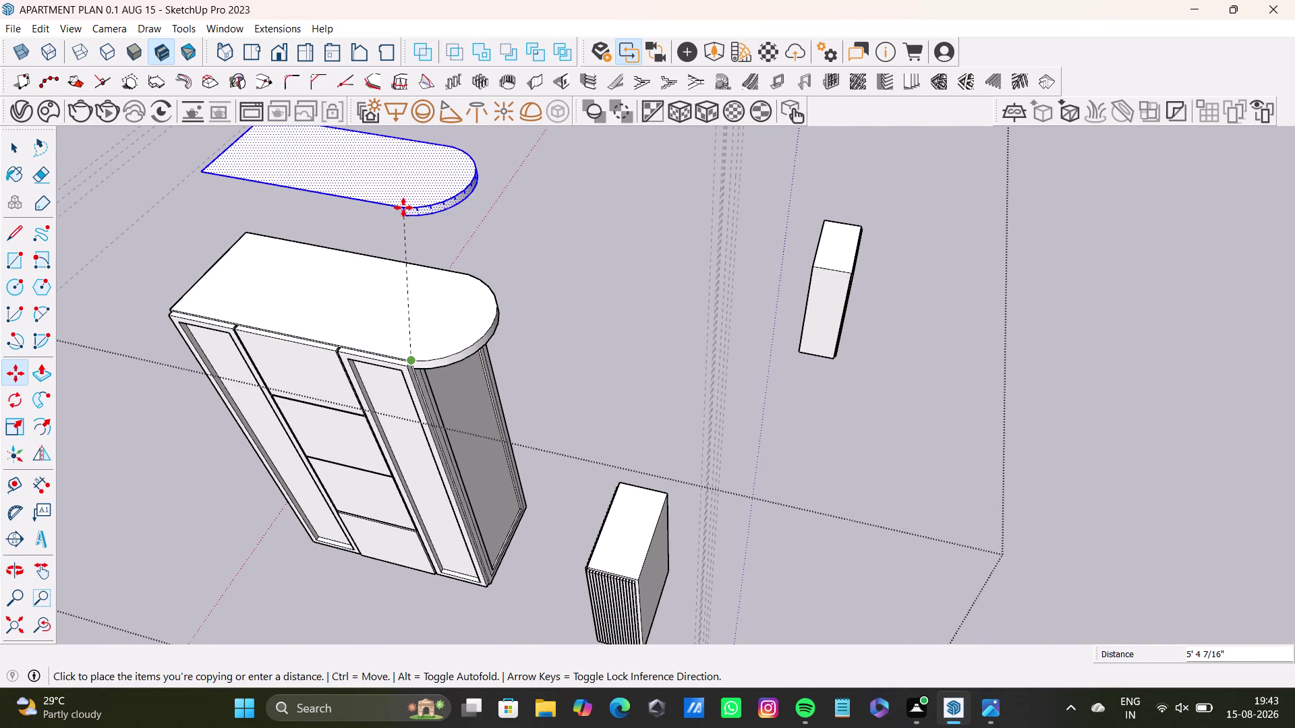
key(ctrl+z)
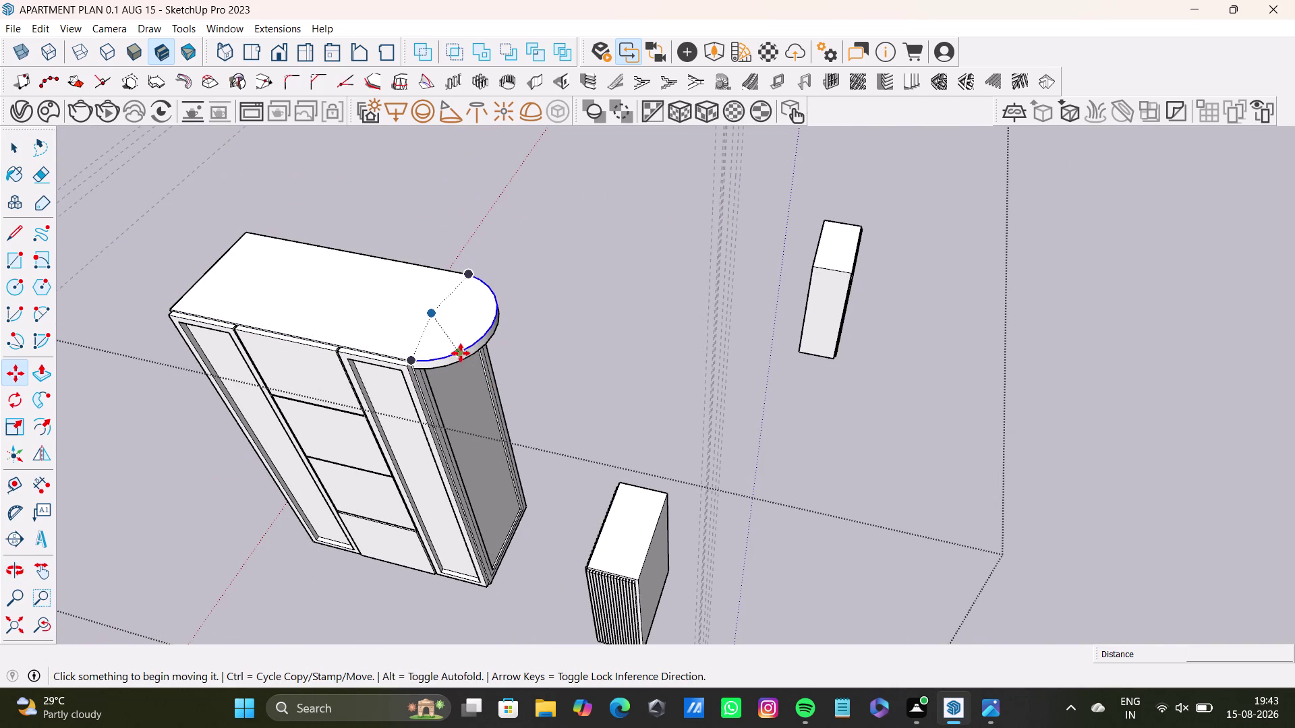
double_click(445, 346)
key(space)
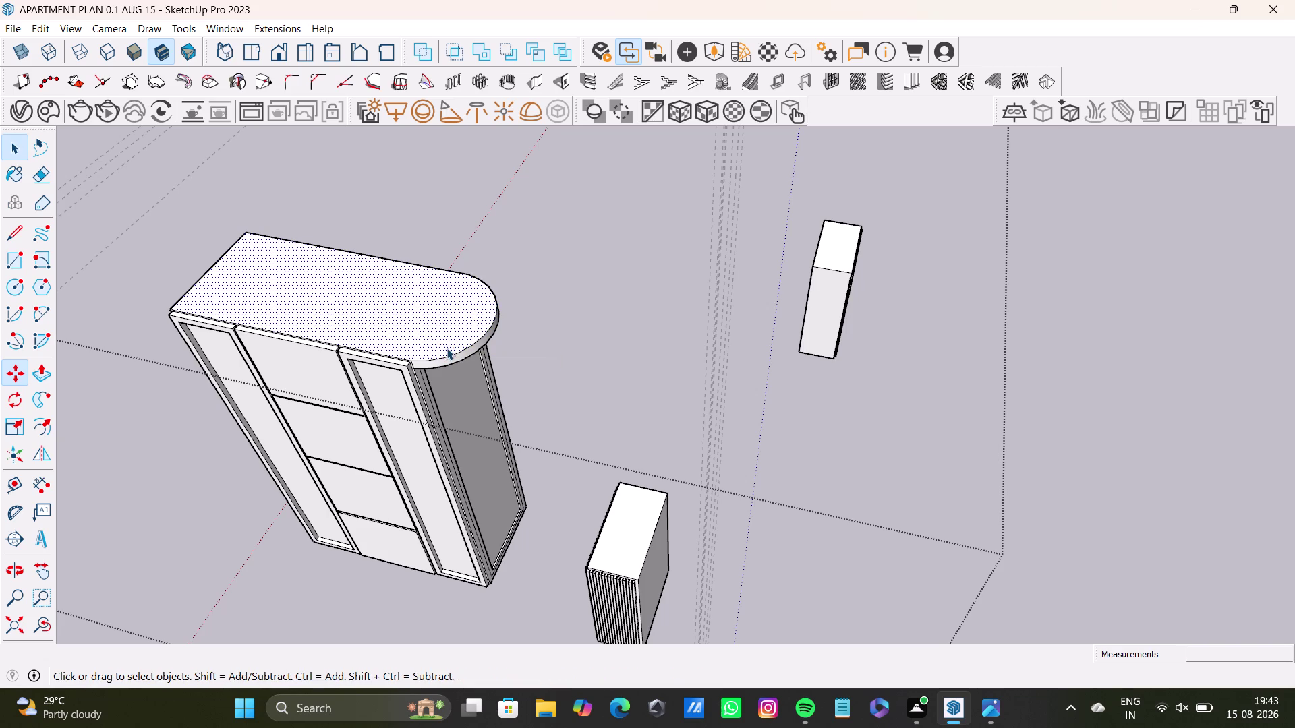
double_click(447, 343)
scroll(up, 3)
double_click(448, 355)
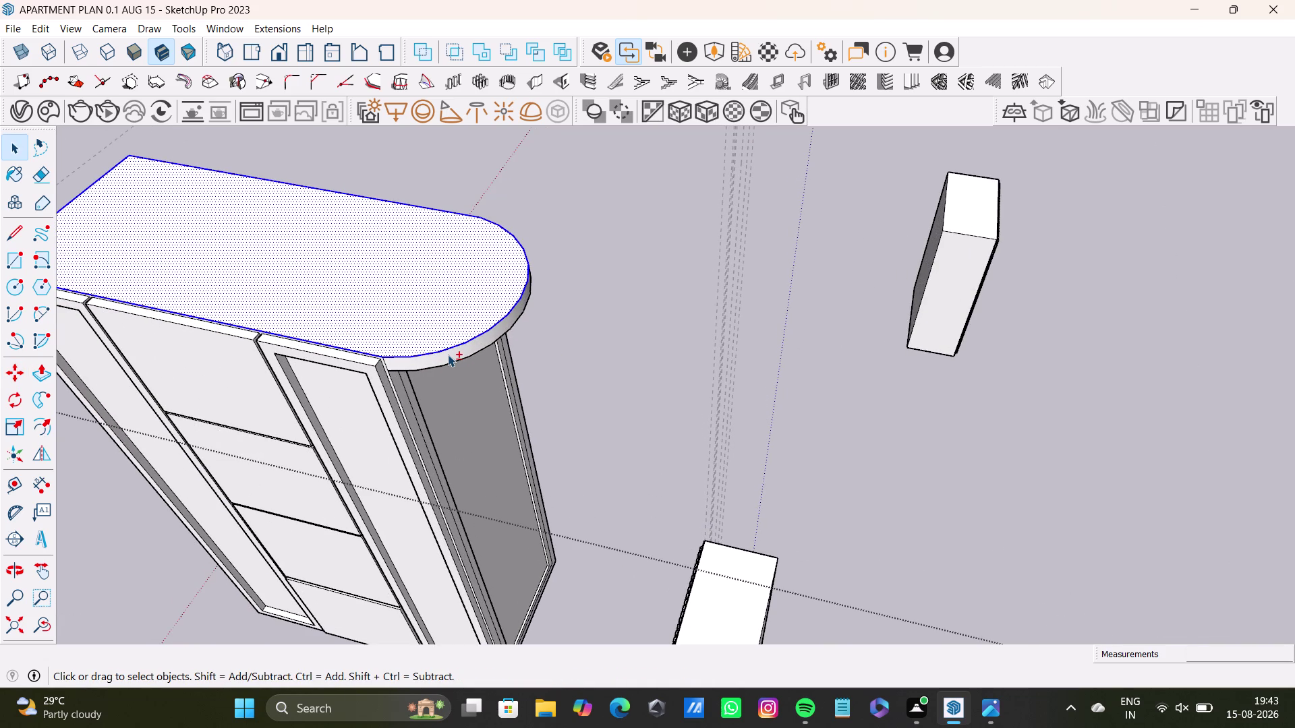
From beneath, draw an edge along the slab's bottom edge over the side panel.
middle_drag(490, 339, 197, 366)
middle_drag(544, 297, 455, 245)
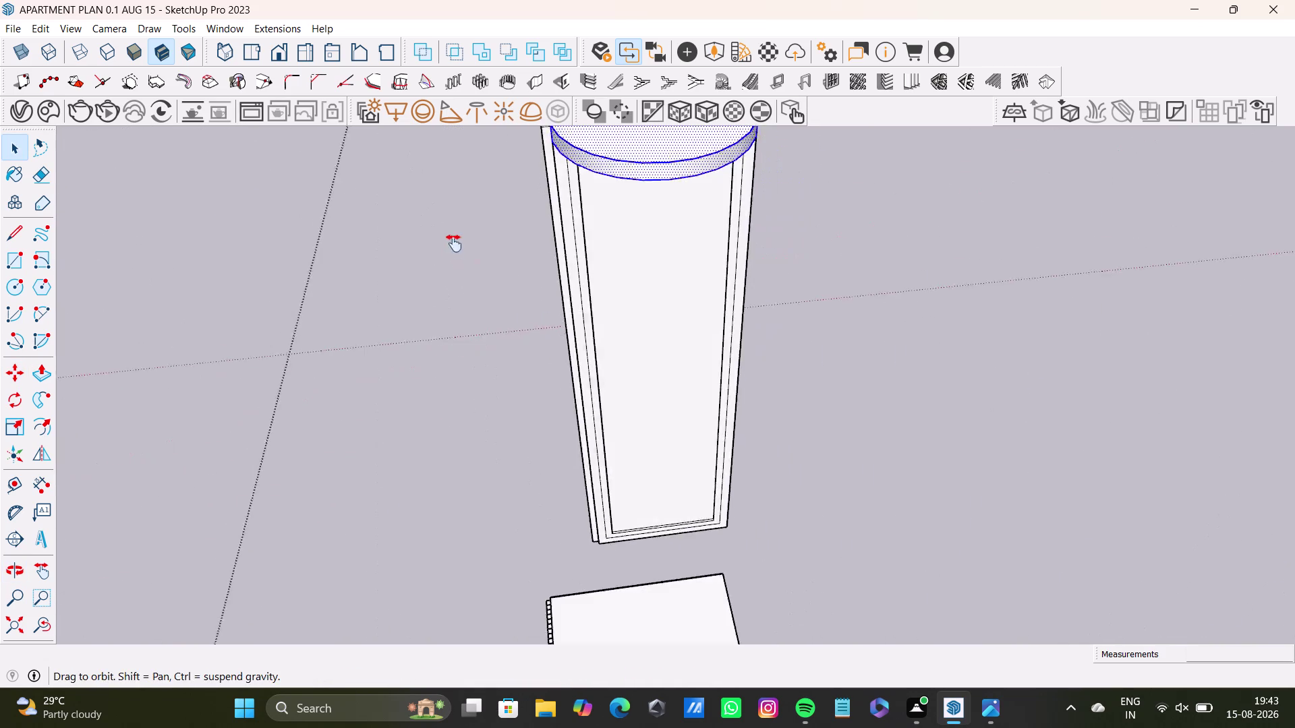
middle_drag(456, 246, 340, 329)
middle_drag(558, 253, 290, 282)
middle_drag(592, 260, 534, 379)
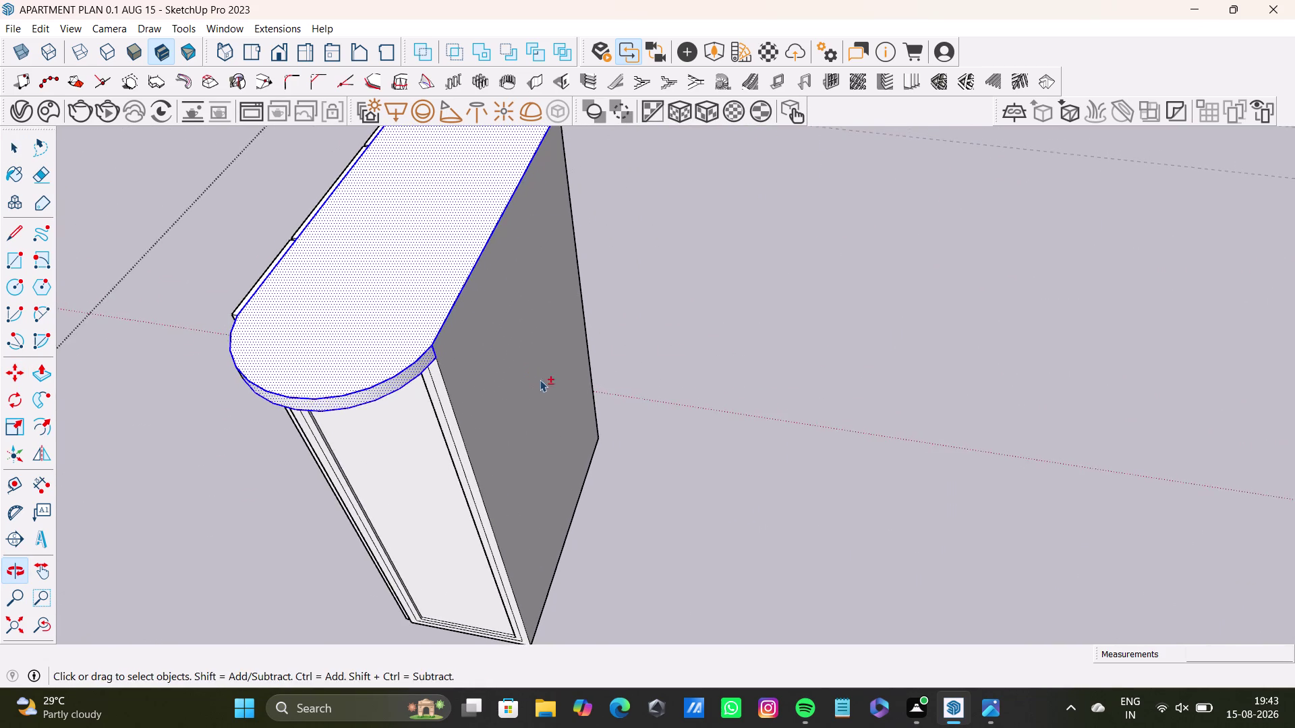
middle_drag(563, 377, 474, 364)
drag(8, 234, 22, 235)
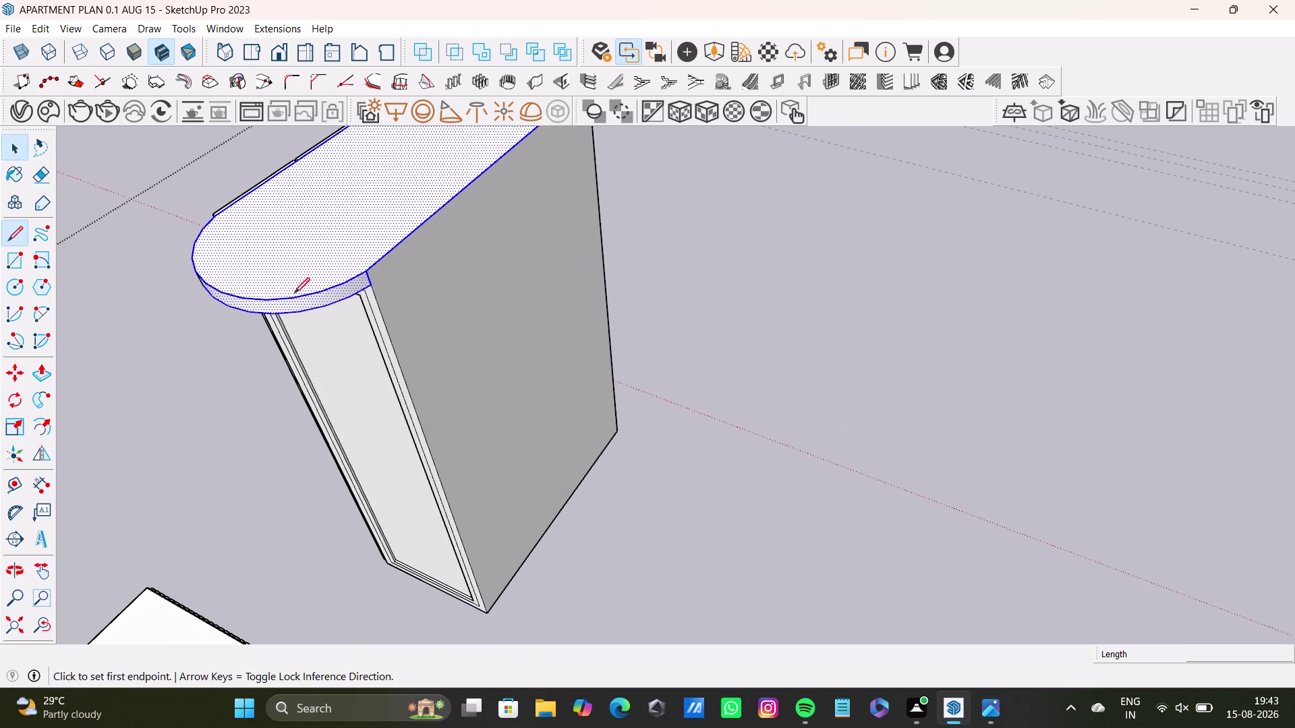
scroll(up, 3)
click(363, 277)
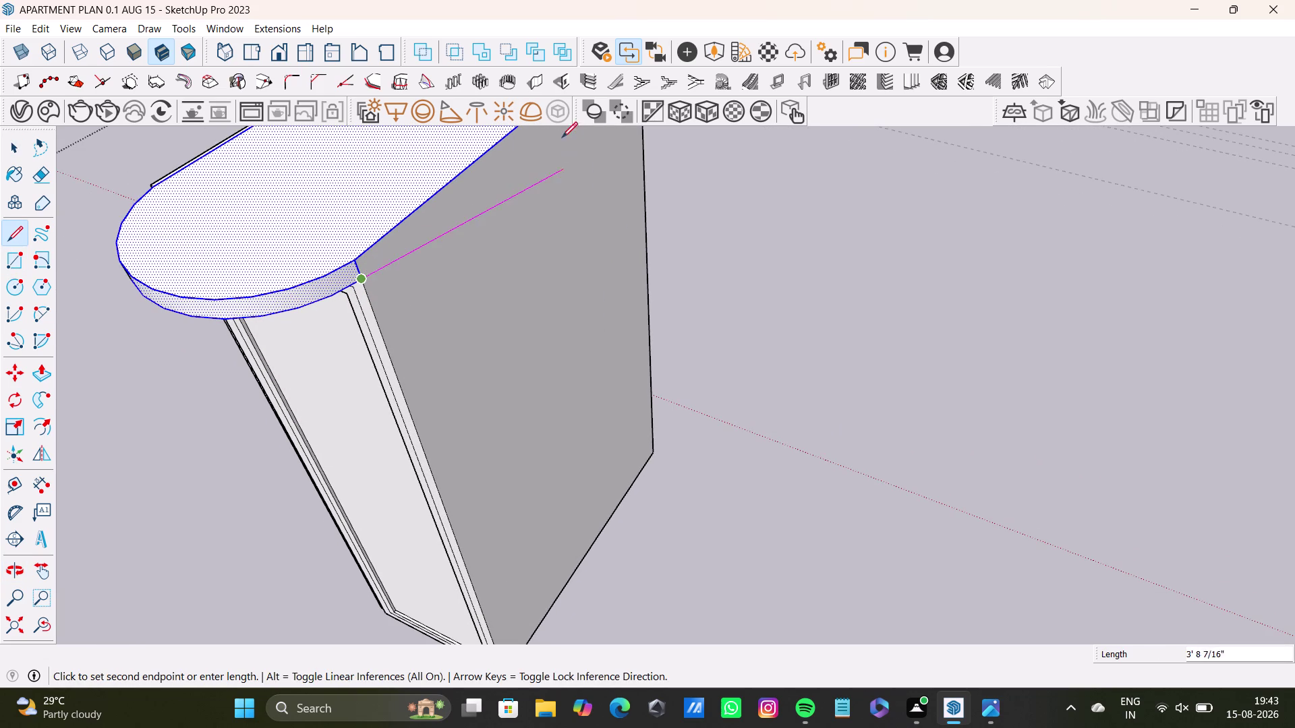
middle_drag(558, 126, 434, 322)
middle_drag(516, 250, 337, 392)
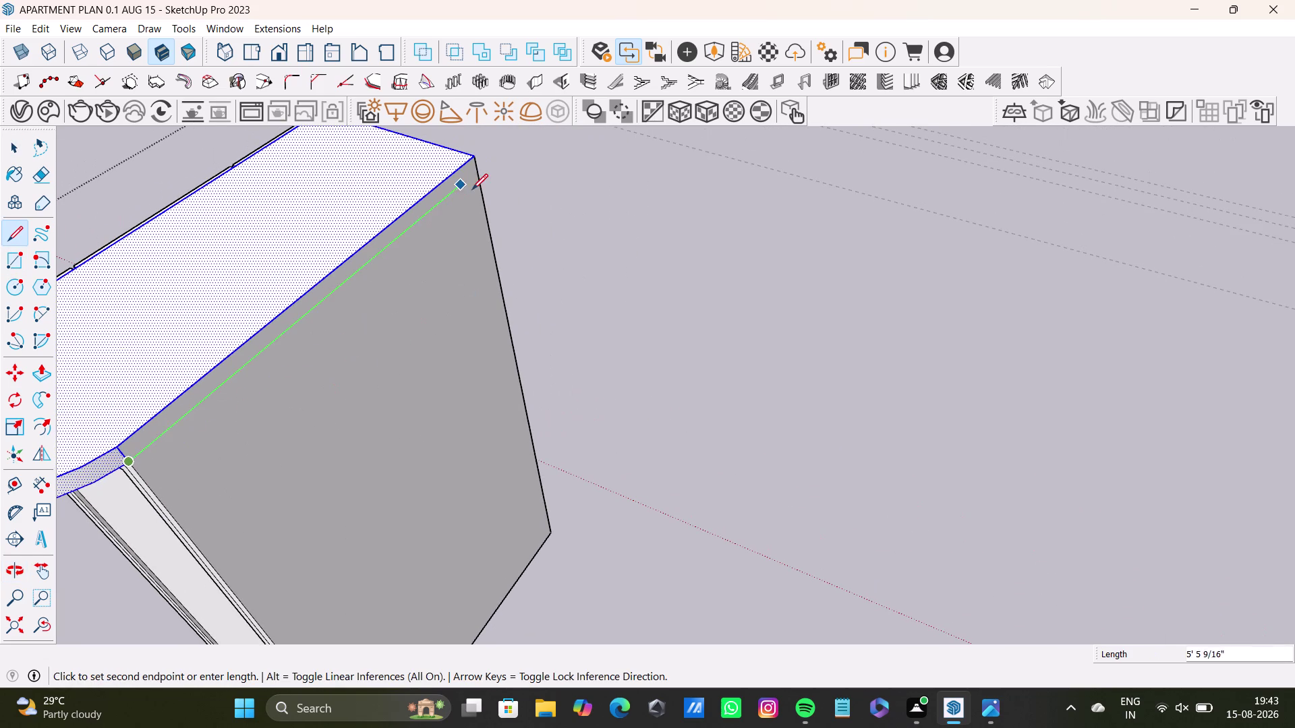
click(475, 176)
key(space)
Select the slab's side strip, side panel face and joint edge to check them.
scroll(up, 3)
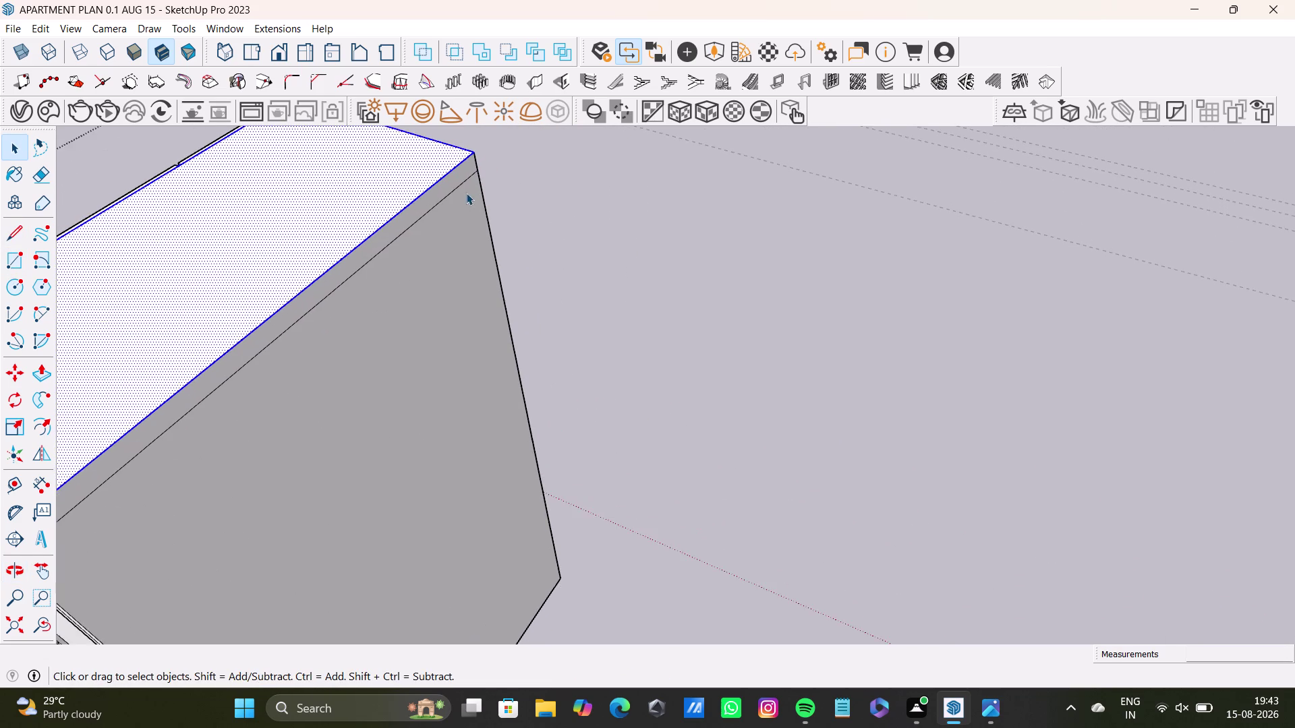
middle_drag(465, 193, 574, 105)
scroll(up, 3)
click(244, 365)
double_click(244, 362)
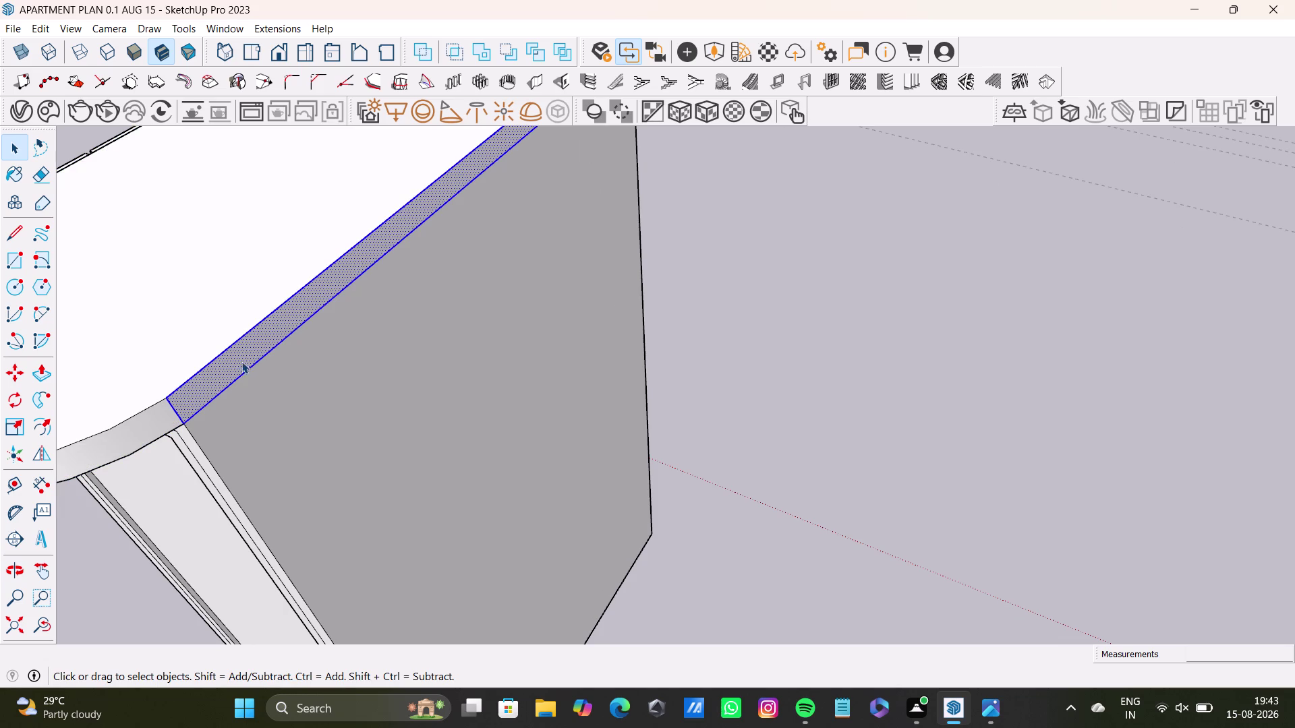
triple_click(155, 316)
middle_drag(105, 448, 351, 411)
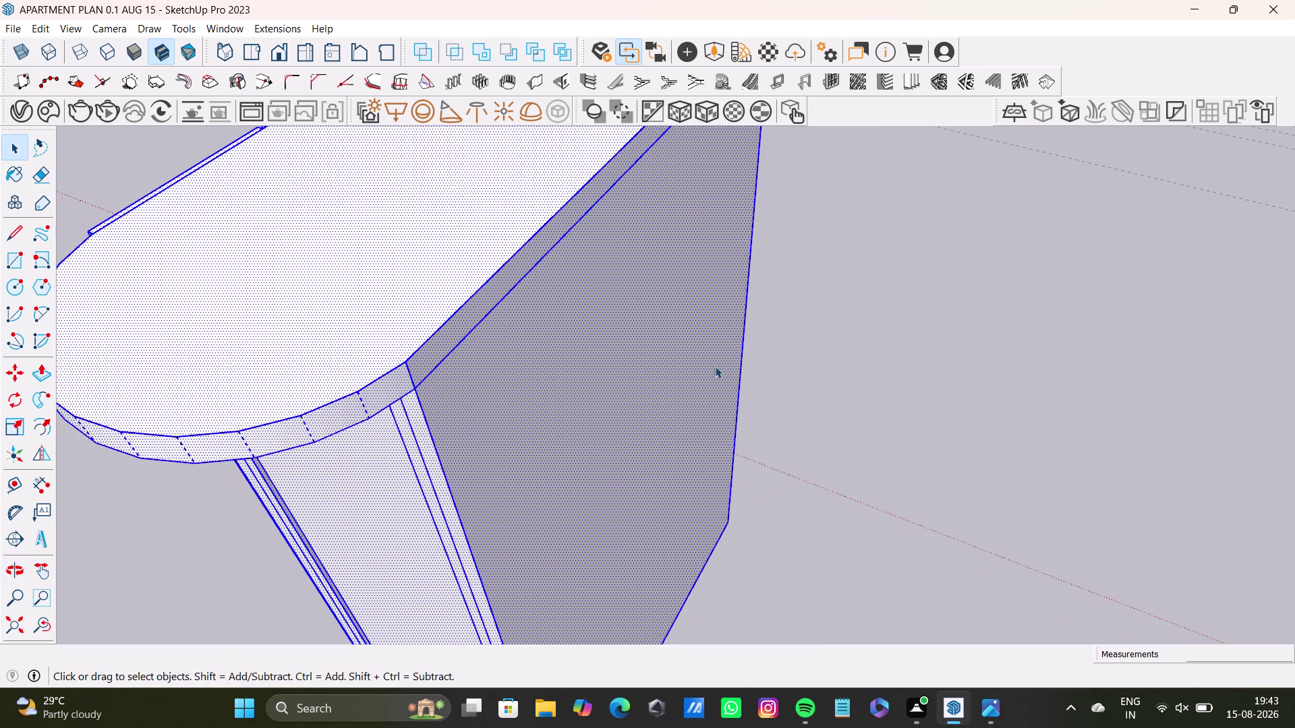
click(720, 362)
double_click(416, 360)
double_click(398, 337)
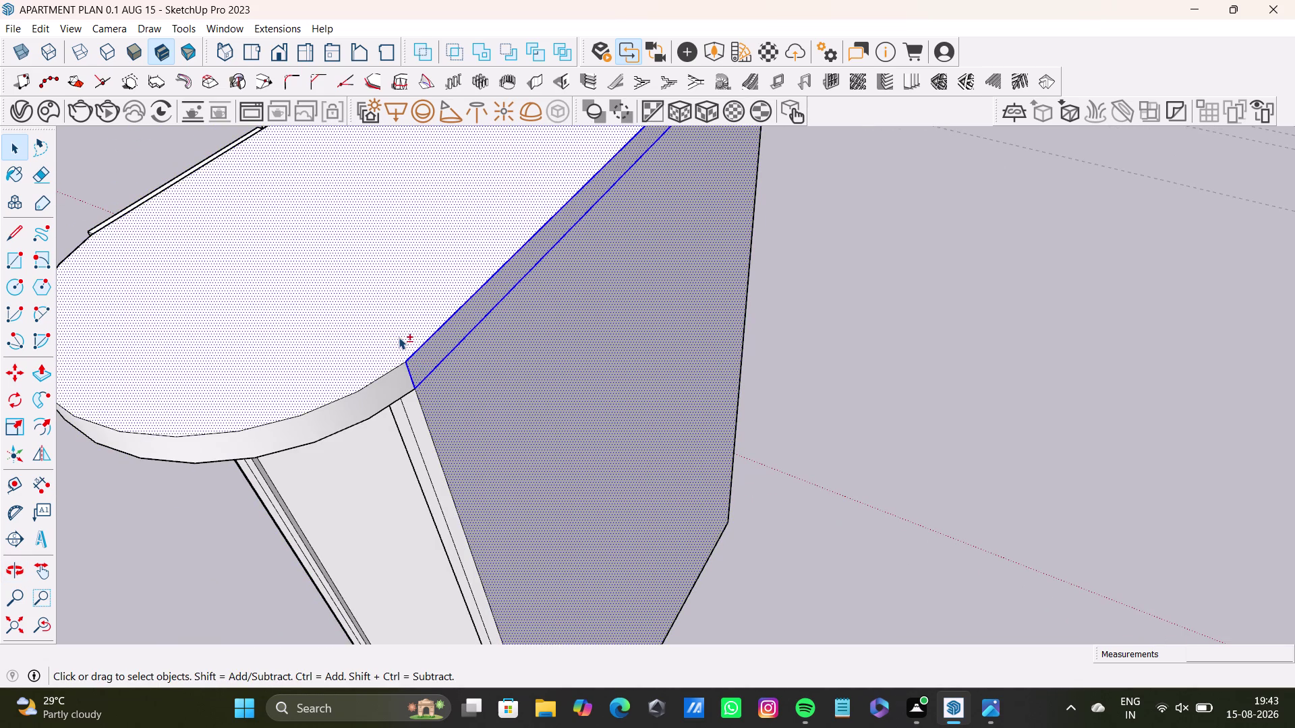
double_click(379, 390)
click(494, 424)
Orbit back above the slab and out to see the wardrobe front.
middle_drag(237, 495, 452, 477)
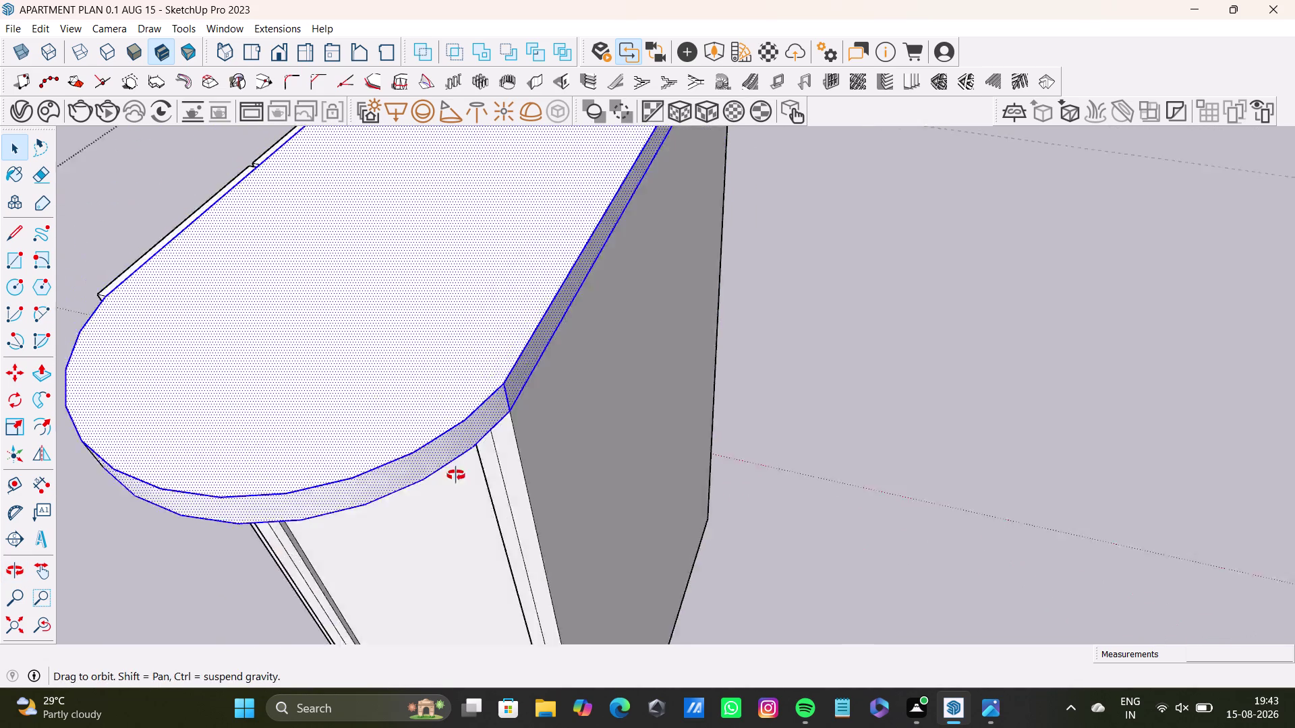
middle_drag(451, 476, 681, 444)
middle_drag(621, 410, 511, 468)
scroll(up, 3)
middle_drag(586, 406, 383, 470)
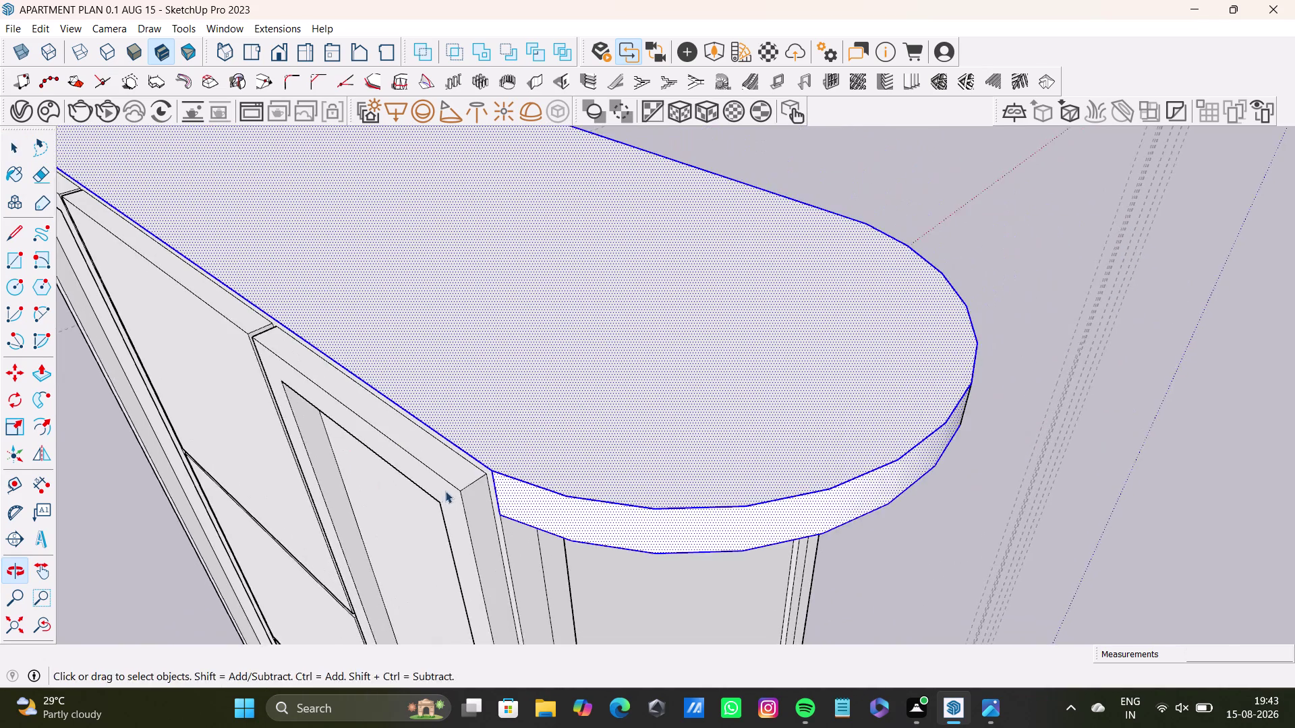
middle_drag(445, 491, 641, 445)
scroll(down, 3)
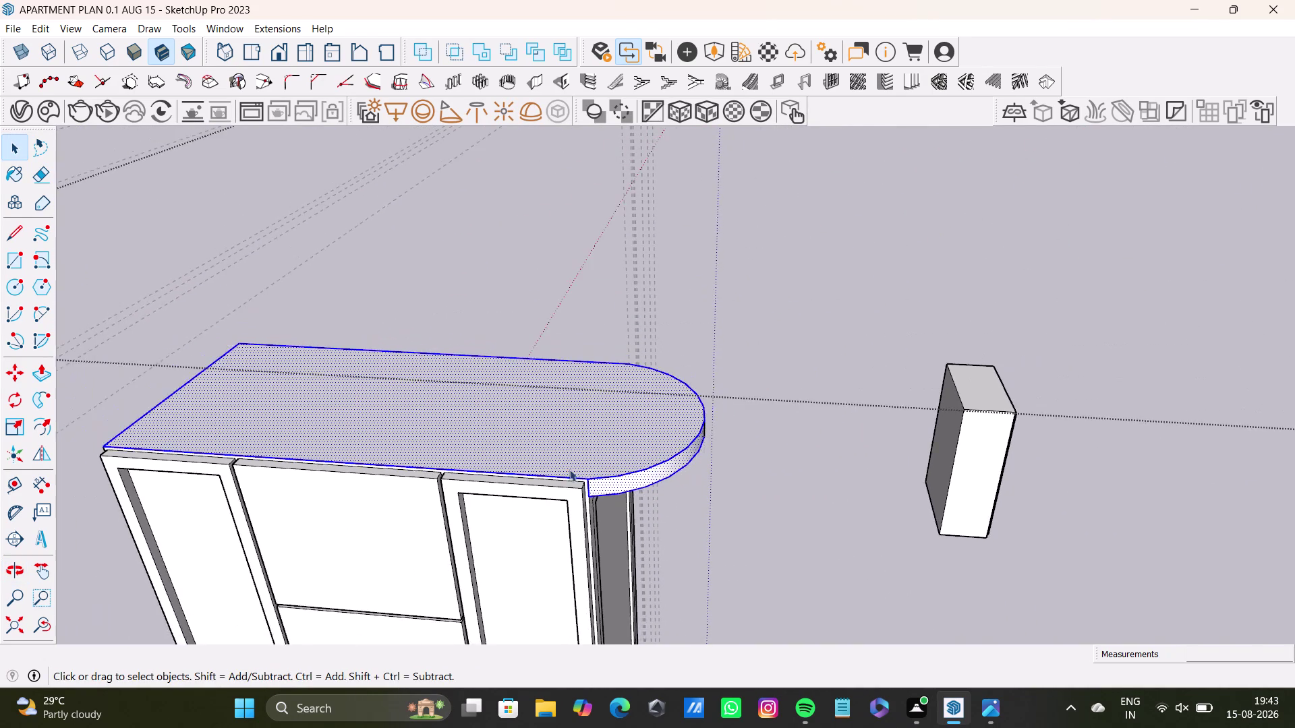
scroll(down, 3)
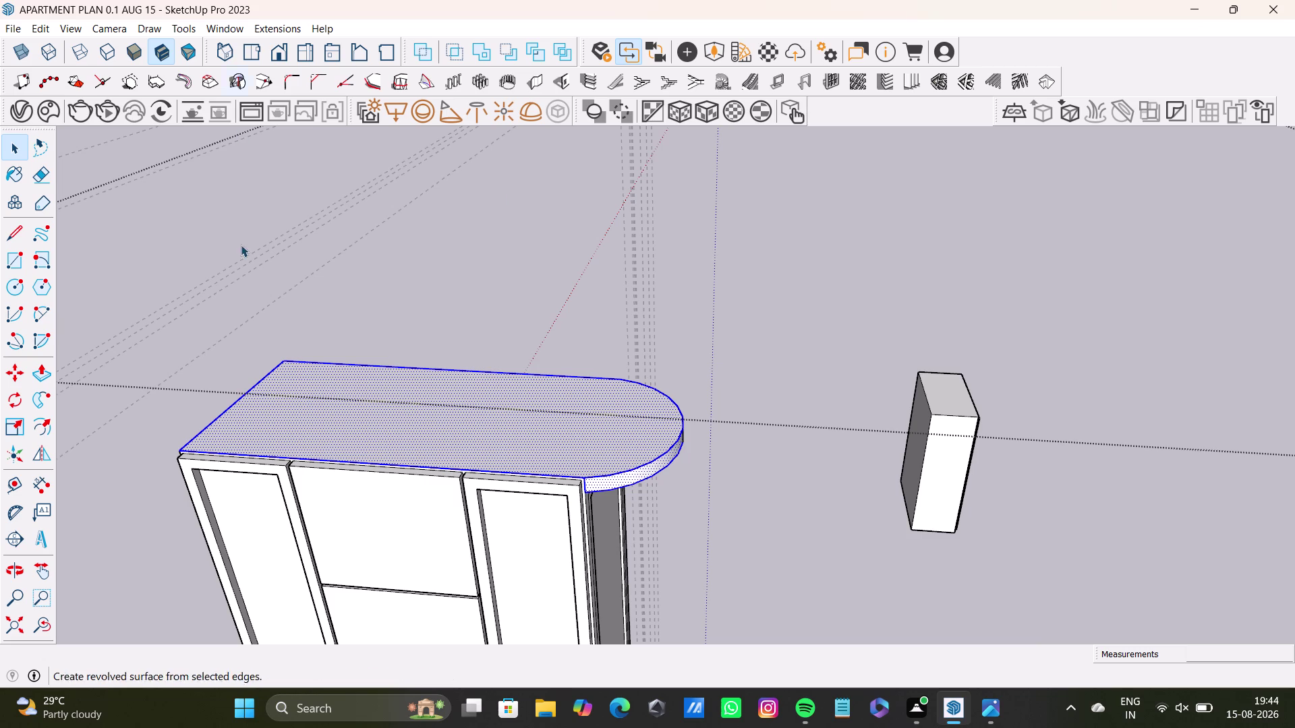
Start moving the top slab from its corner, then cancel and deselect it.
middle_drag(430, 501, 352, 472)
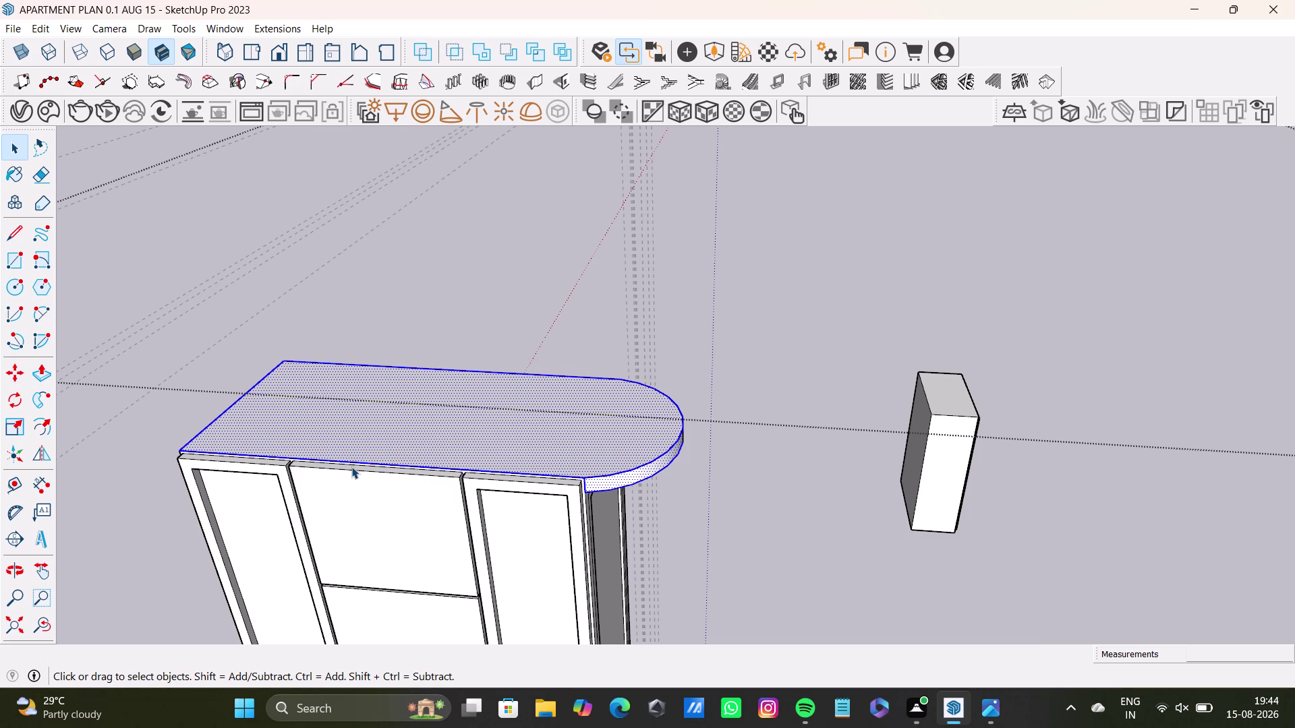
middle_drag(370, 453, 364, 524)
middle_drag(452, 519, 250, 587)
scroll(down, 3)
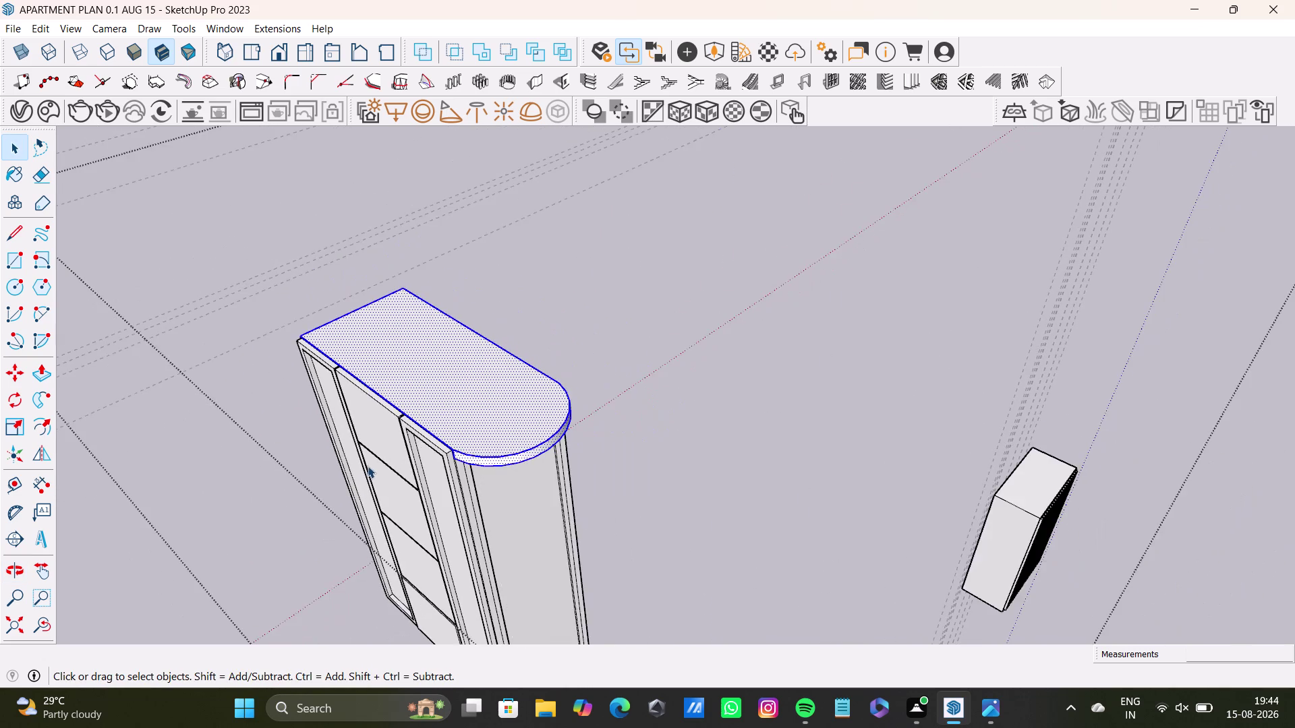
middle_drag(368, 466, 408, 331)
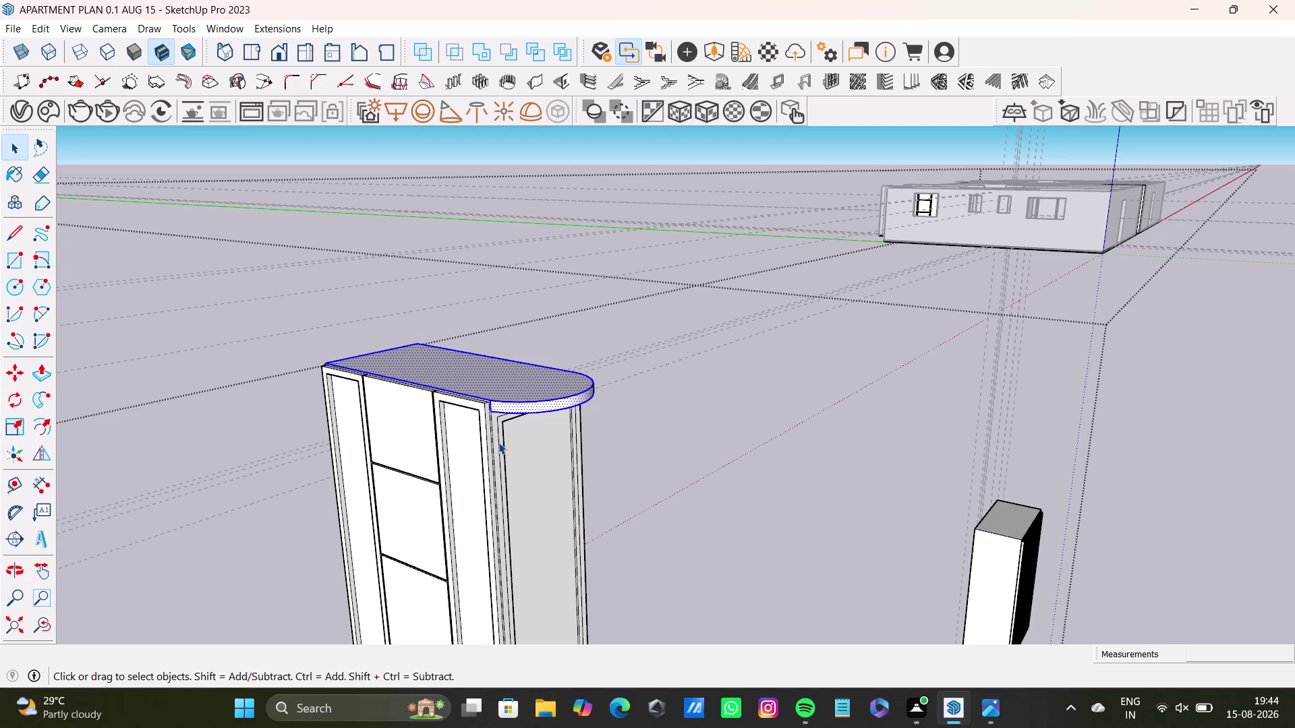
key(m)
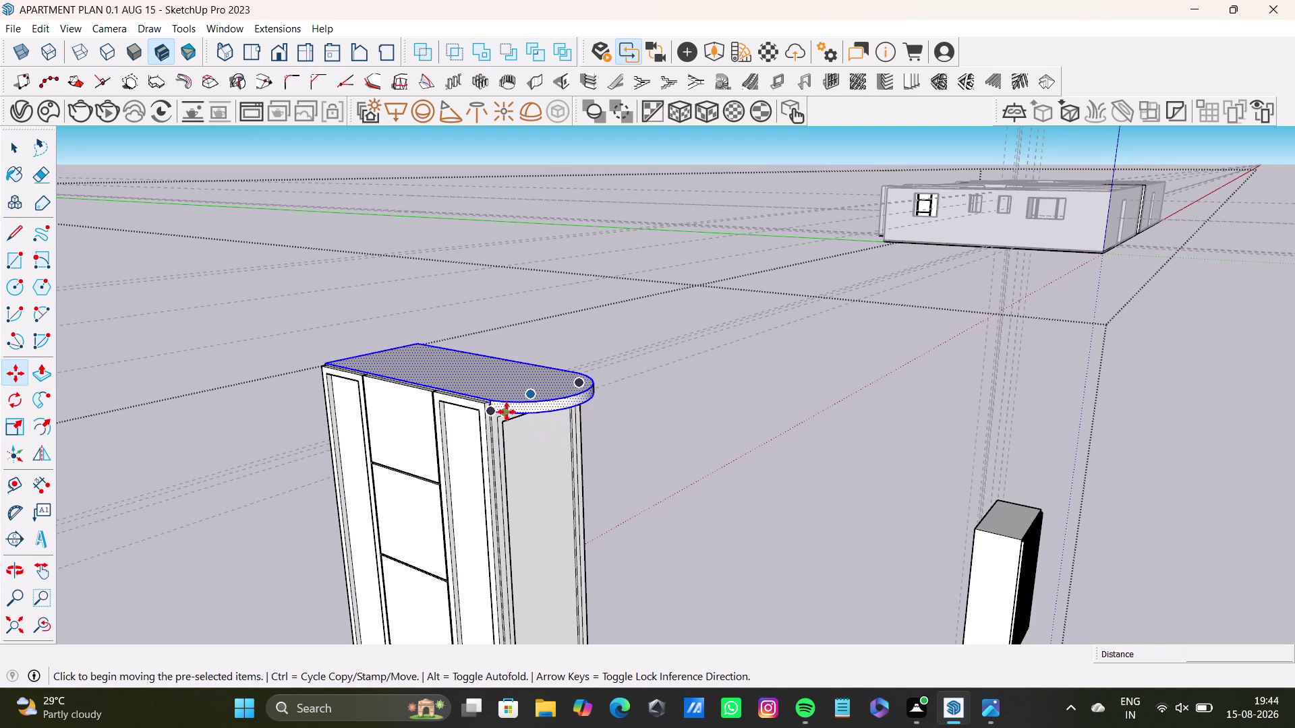
click(491, 404)
key(space)
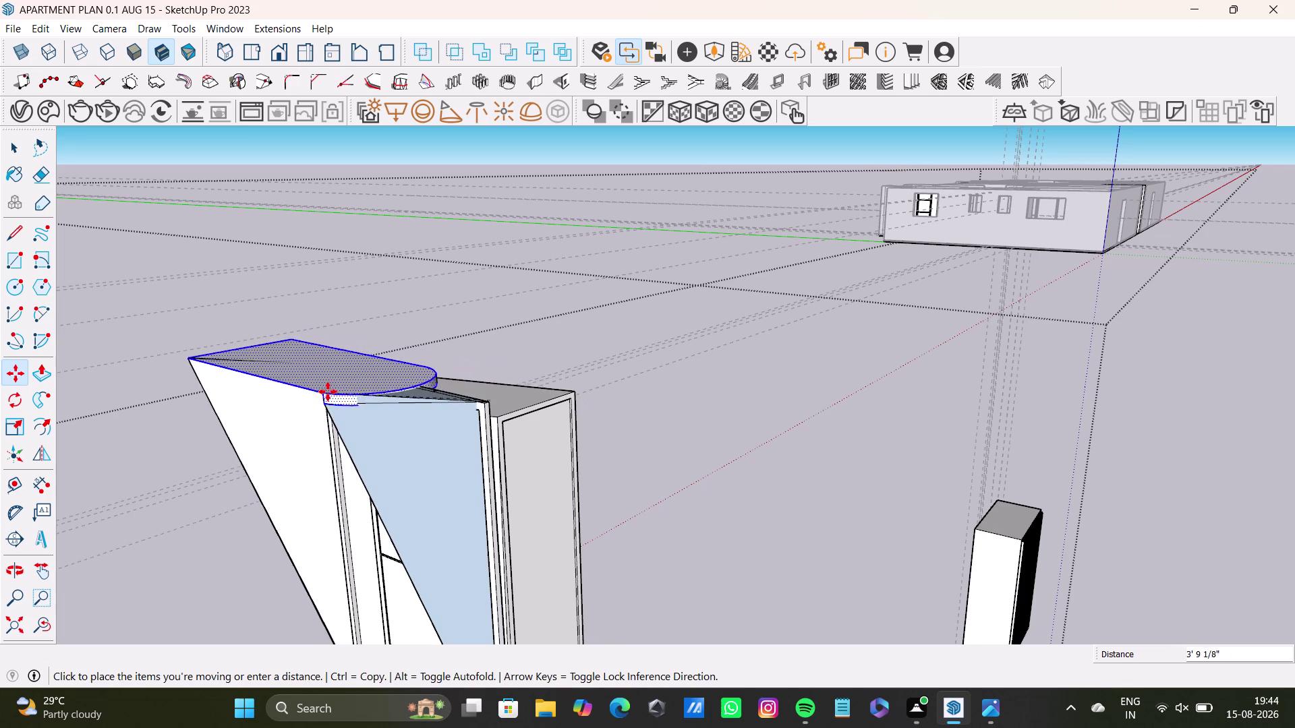
middle_drag(552, 425, 568, 556)
key(space)
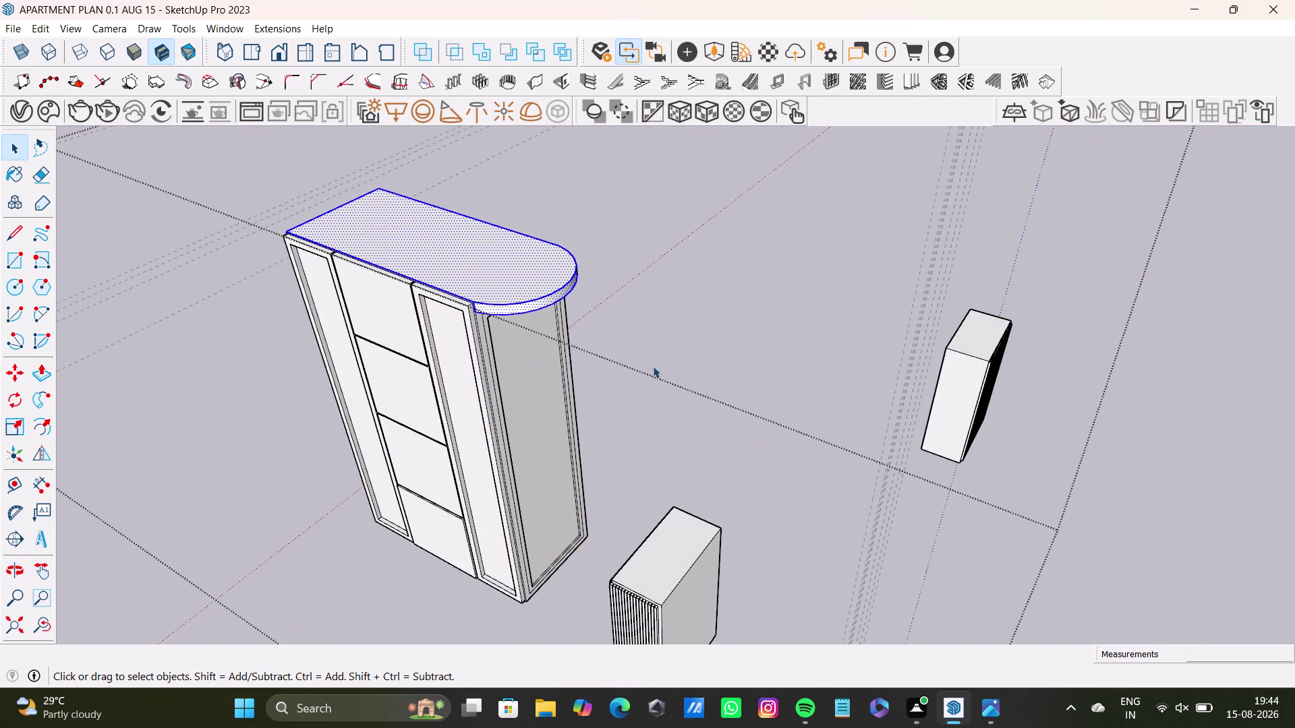
click(660, 363)
scroll(down, 3)
Select the slab's long side face, top face and rounded edge band.
middle_drag(530, 378, 594, 503)
scroll(up, 3)
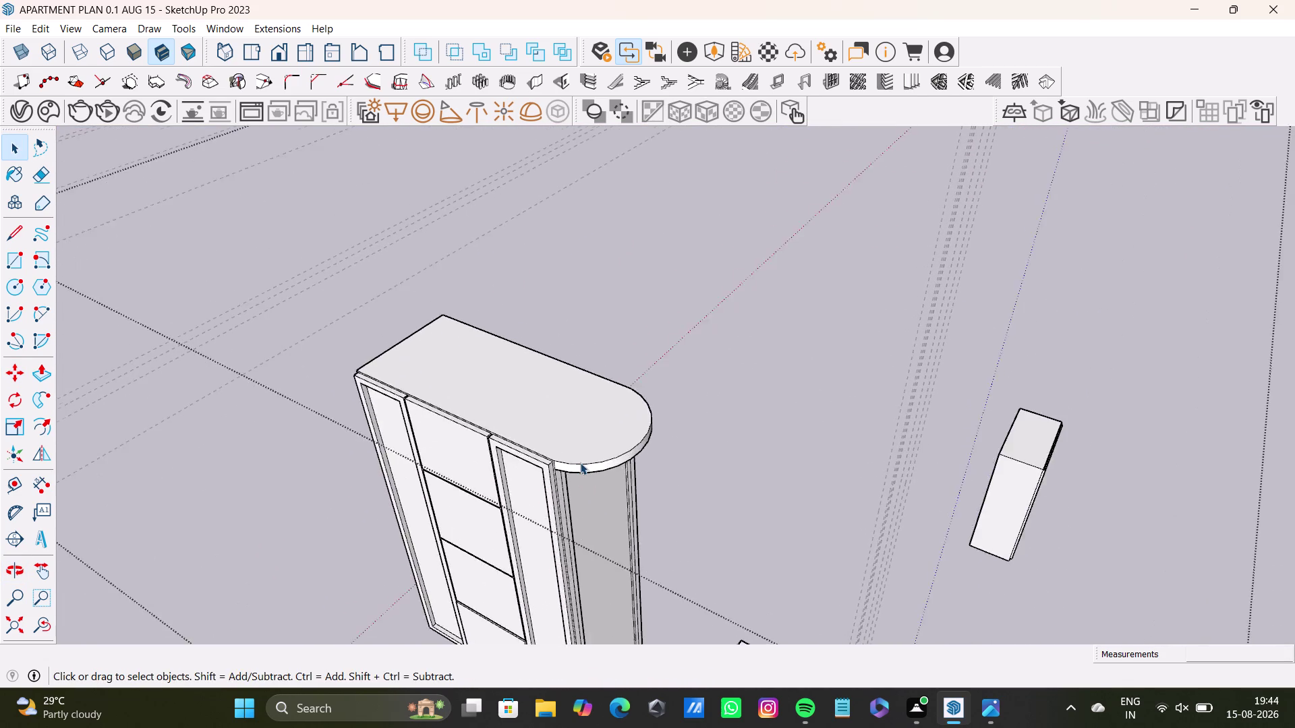
scroll(up, 3)
middle_drag(592, 454, 329, 495)
scroll(up, 3)
middle_drag(686, 406, 385, 323)
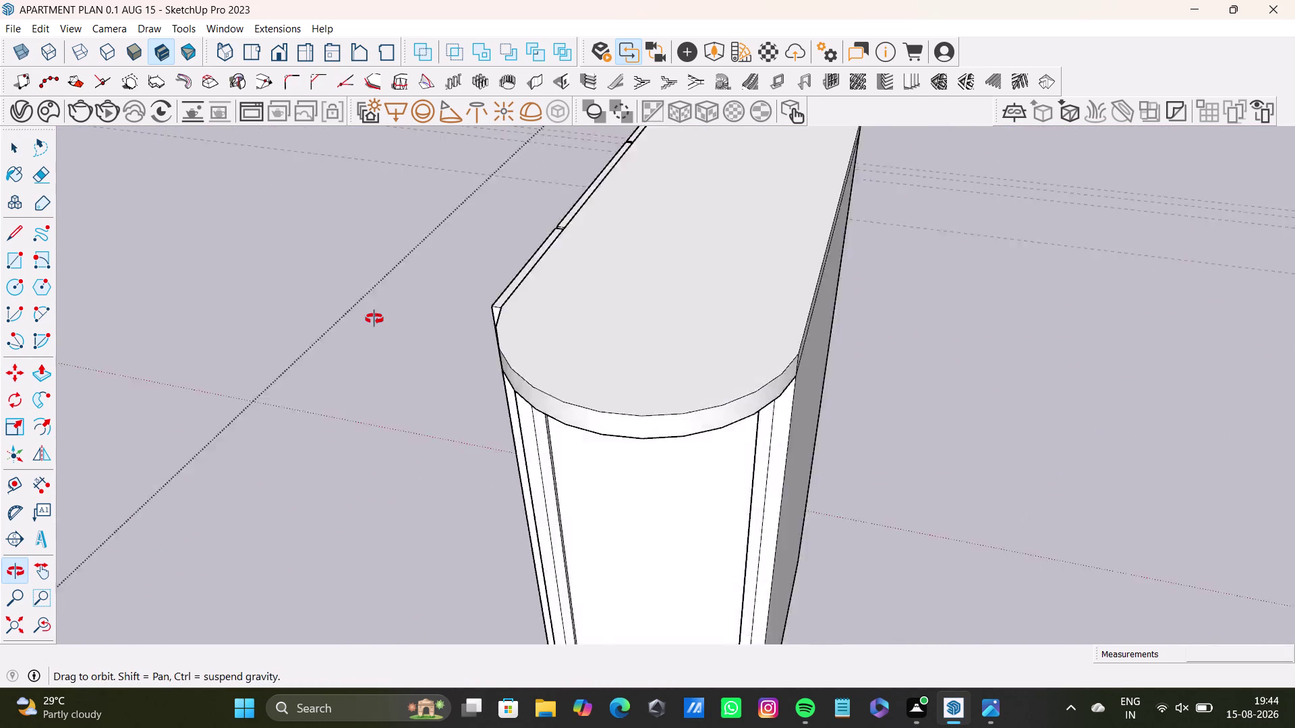
middle_drag(385, 322, 374, 319)
scroll(down, 3)
middle_drag(886, 399, 720, 457)
scroll(up, 3)
click(699, 429)
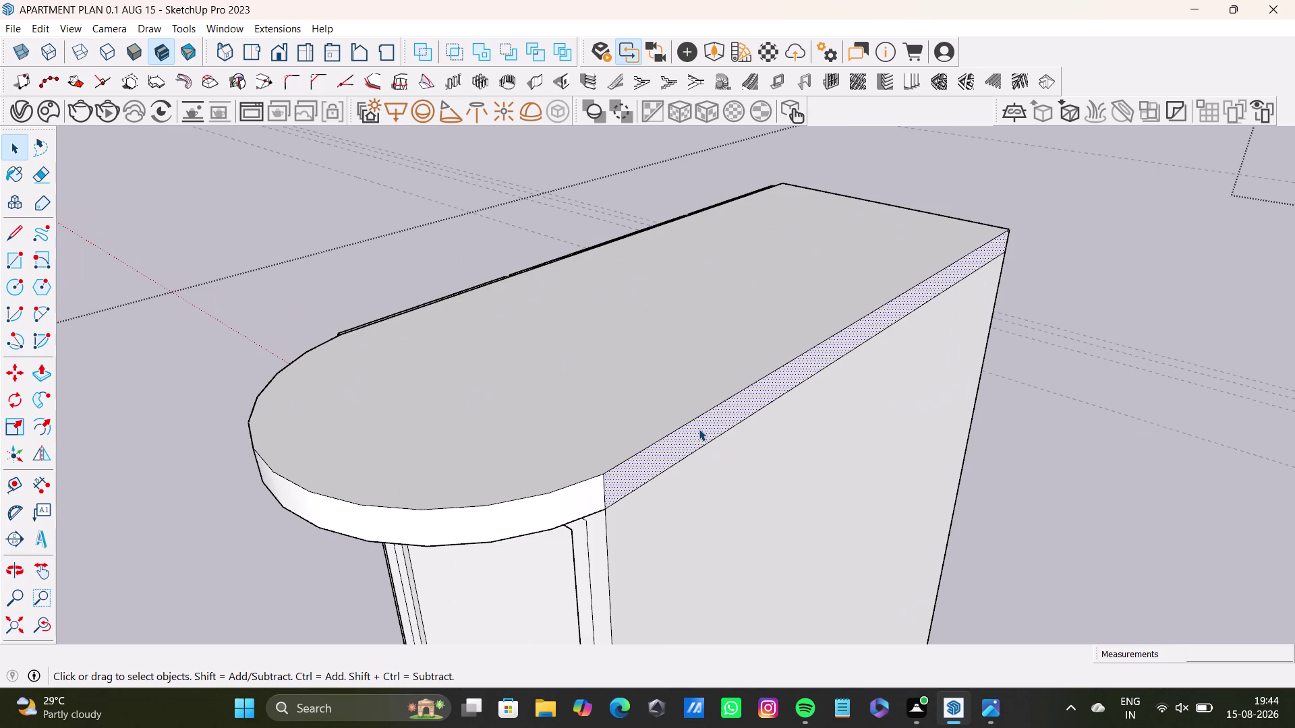
click(684, 406)
click(558, 499)
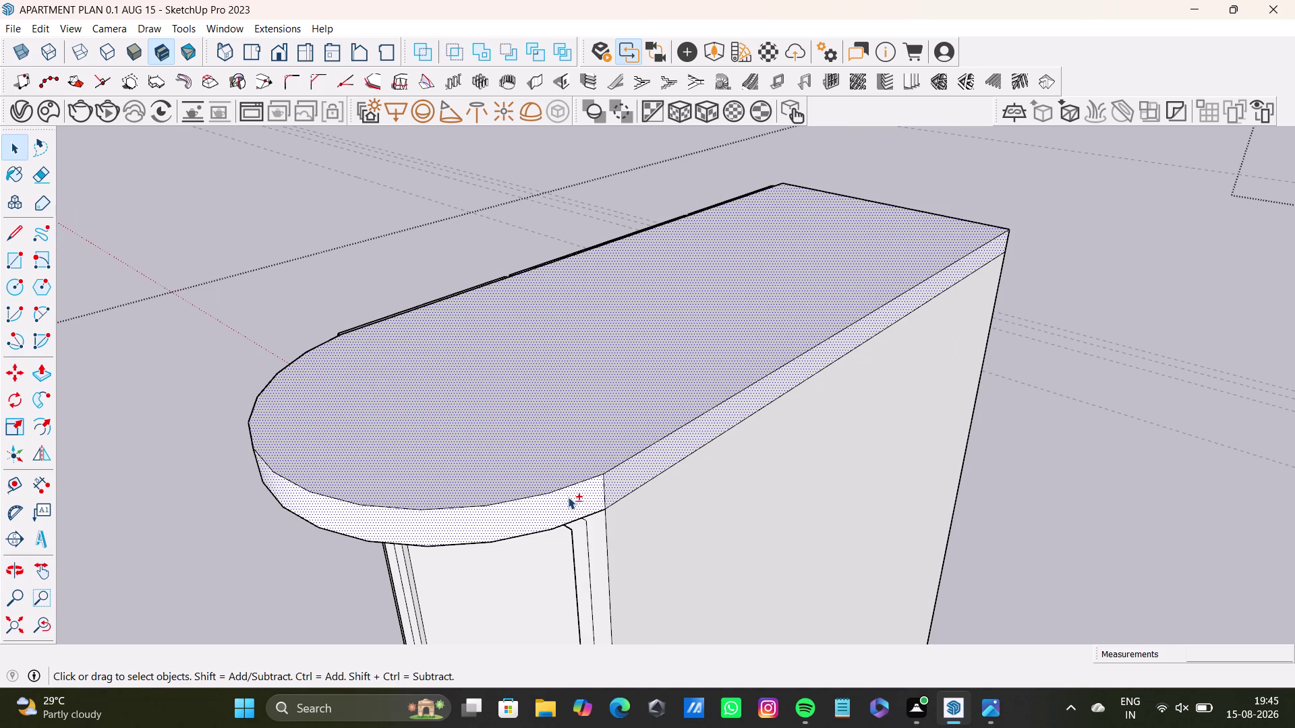
From the other side, reselect the rounded edge band and add the top face.
middle_drag(274, 506, 755, 506)
middle_drag(544, 566, 604, 375)
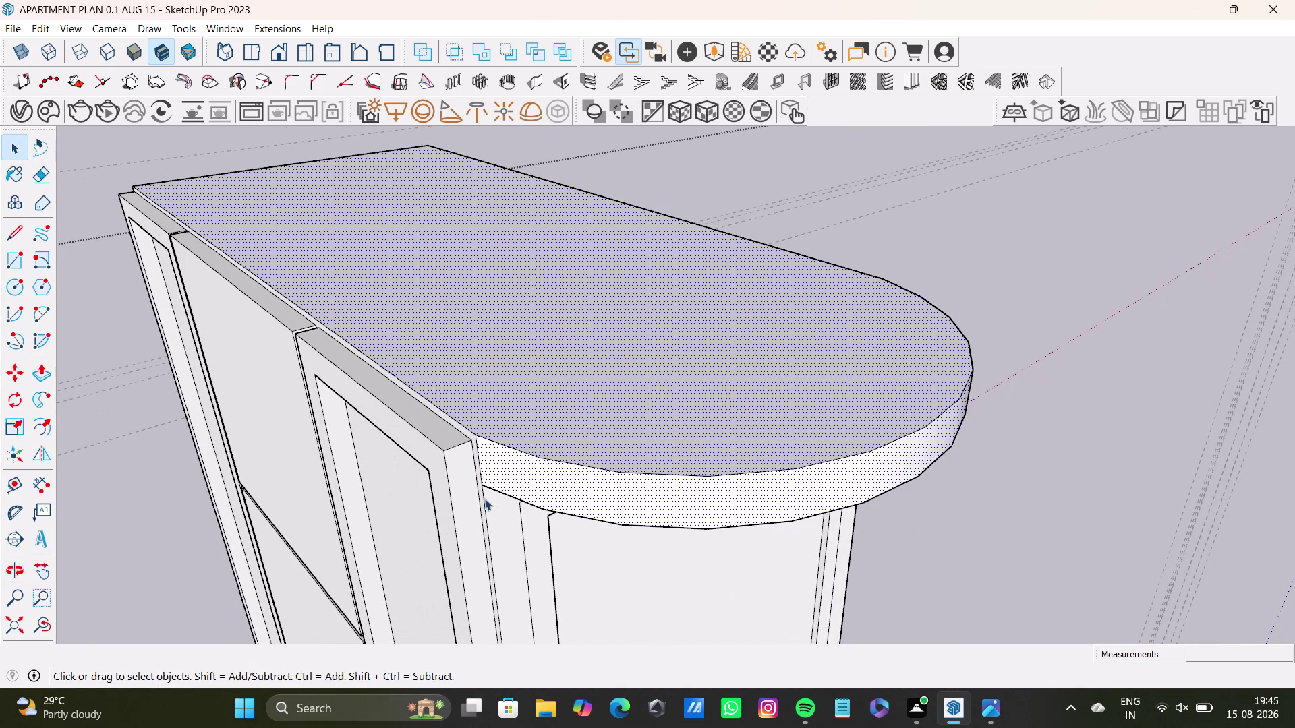
click(478, 461)
click(511, 437)
click(523, 453)
click(524, 499)
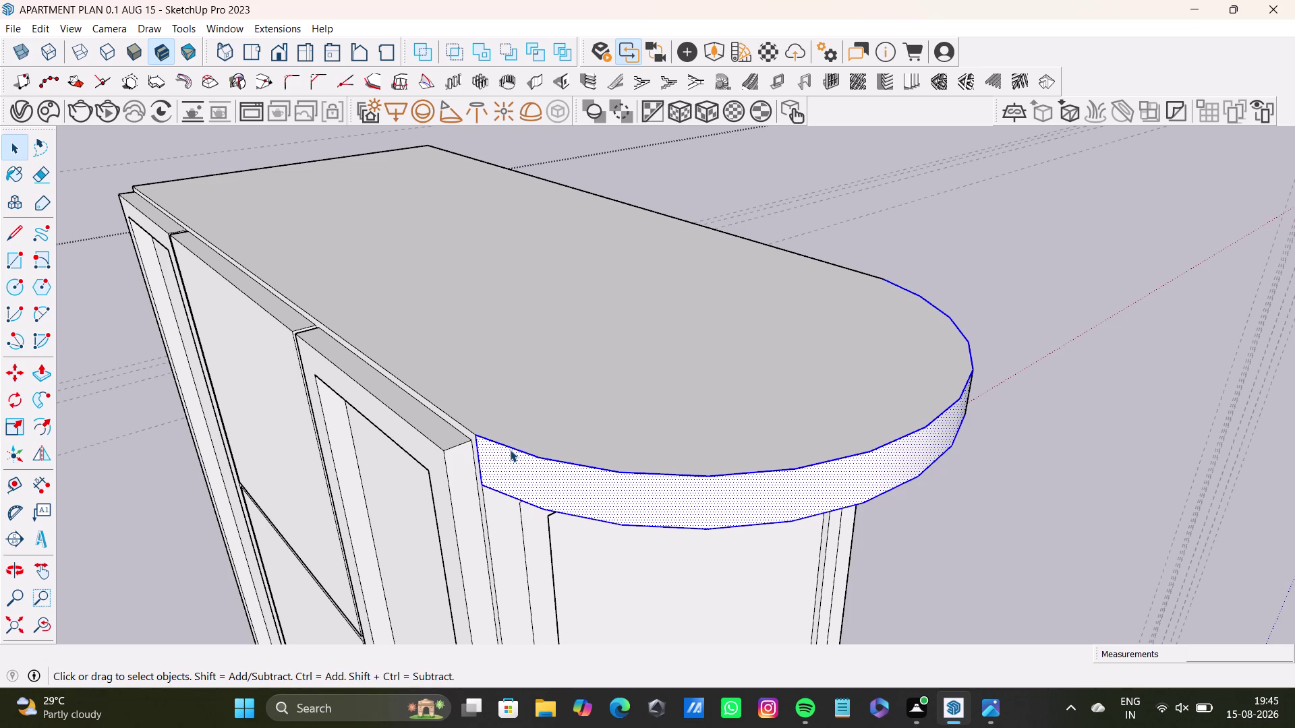
click(546, 367)
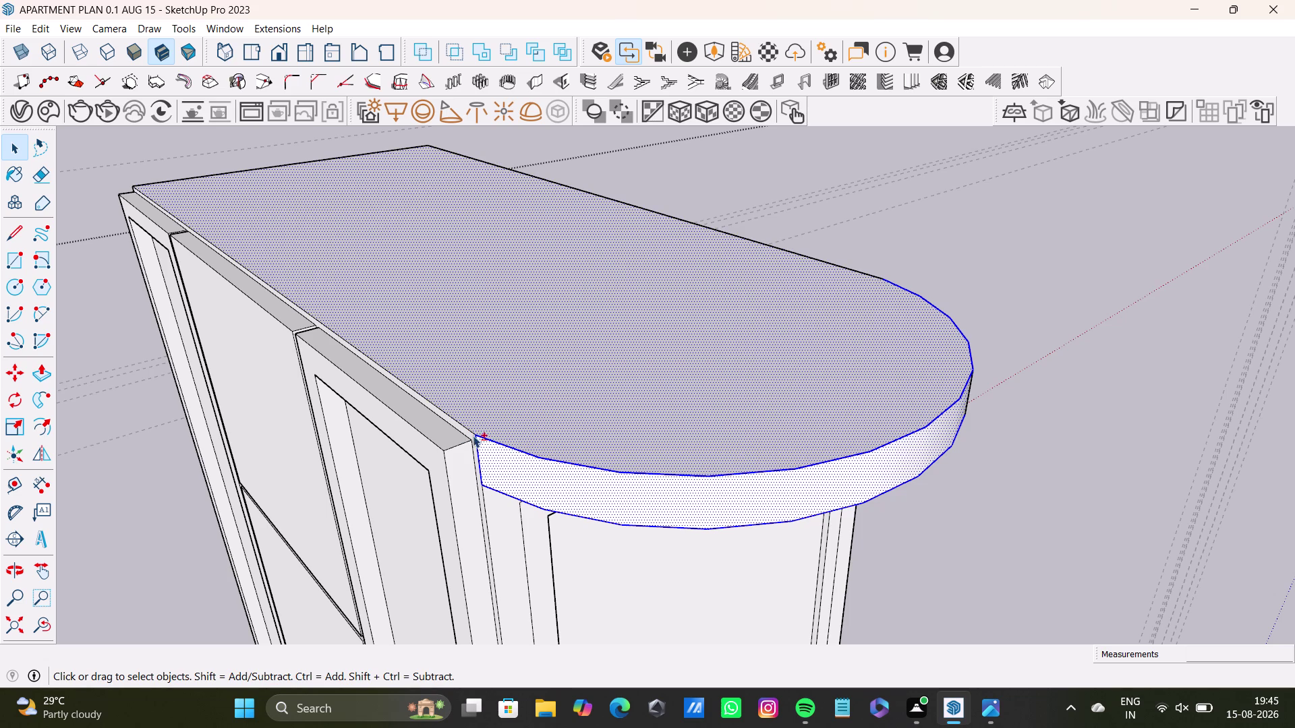
Add the slab's remaining edges, including the back top and far edges.
scroll(up, 3)
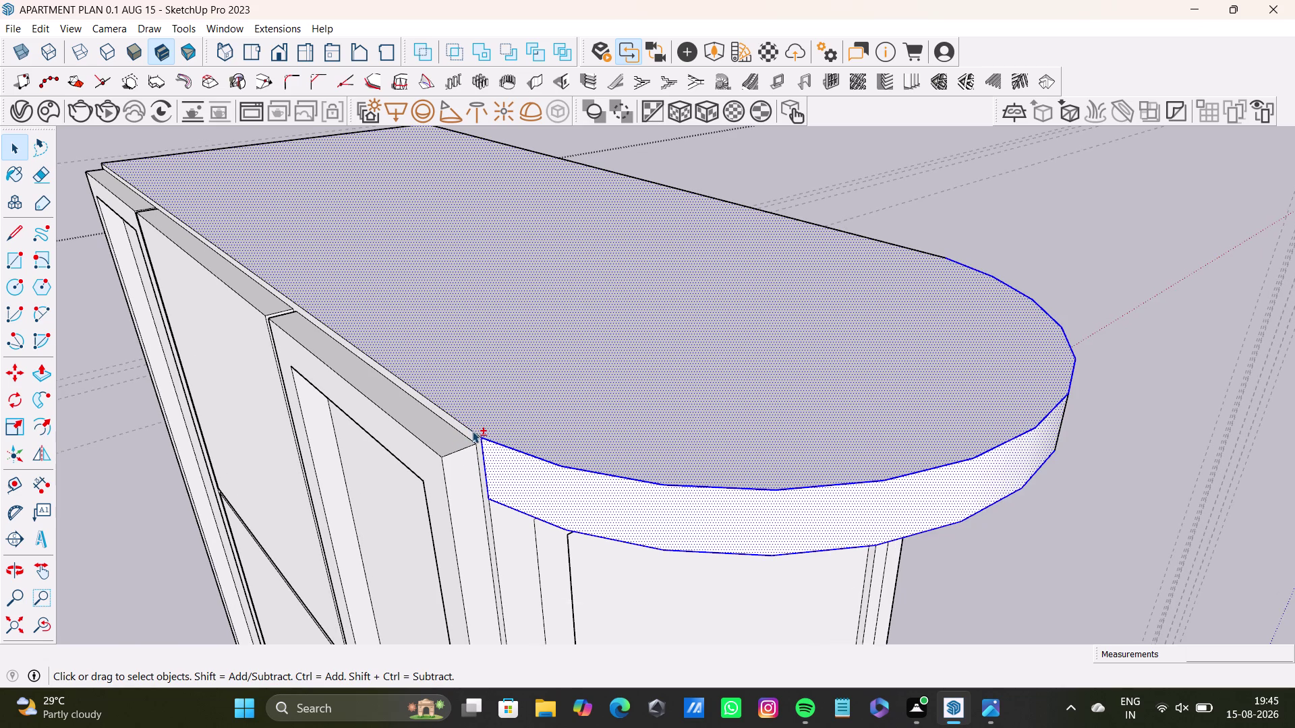
click(473, 431)
click(887, 242)
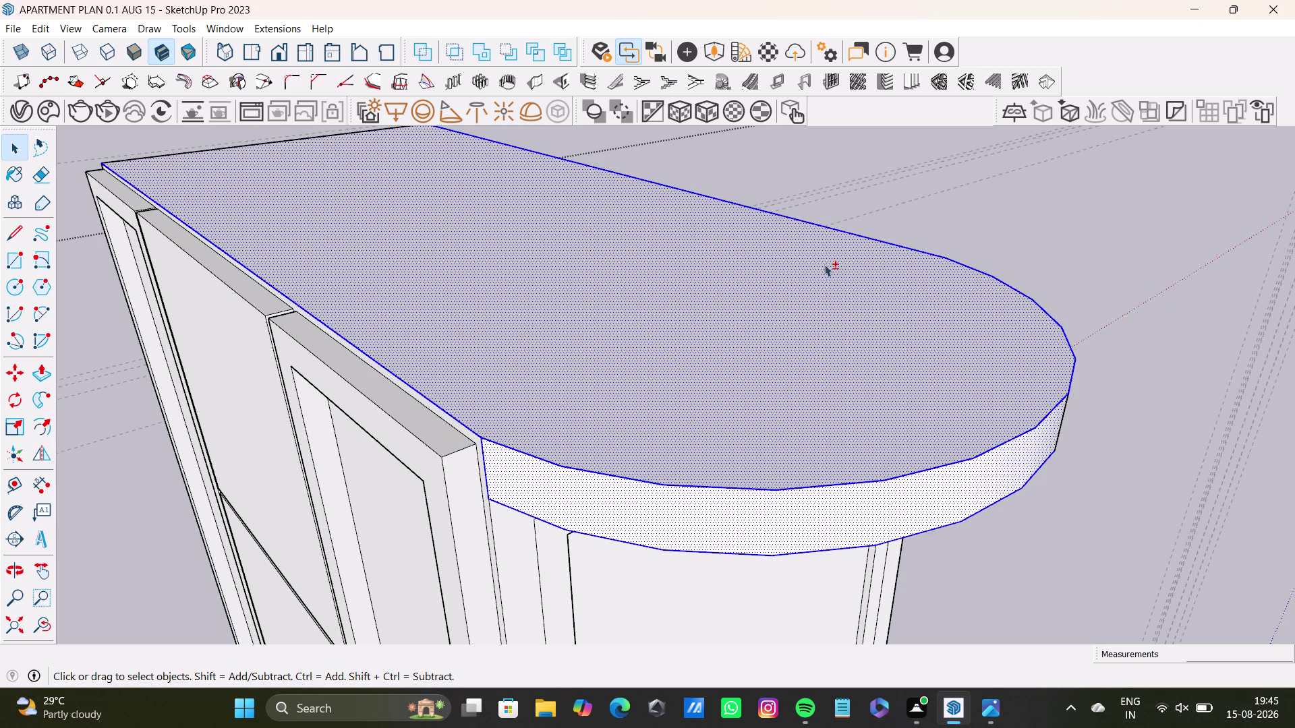
middle_drag(218, 234, 501, 515)
middle_drag(365, 366, 419, 478)
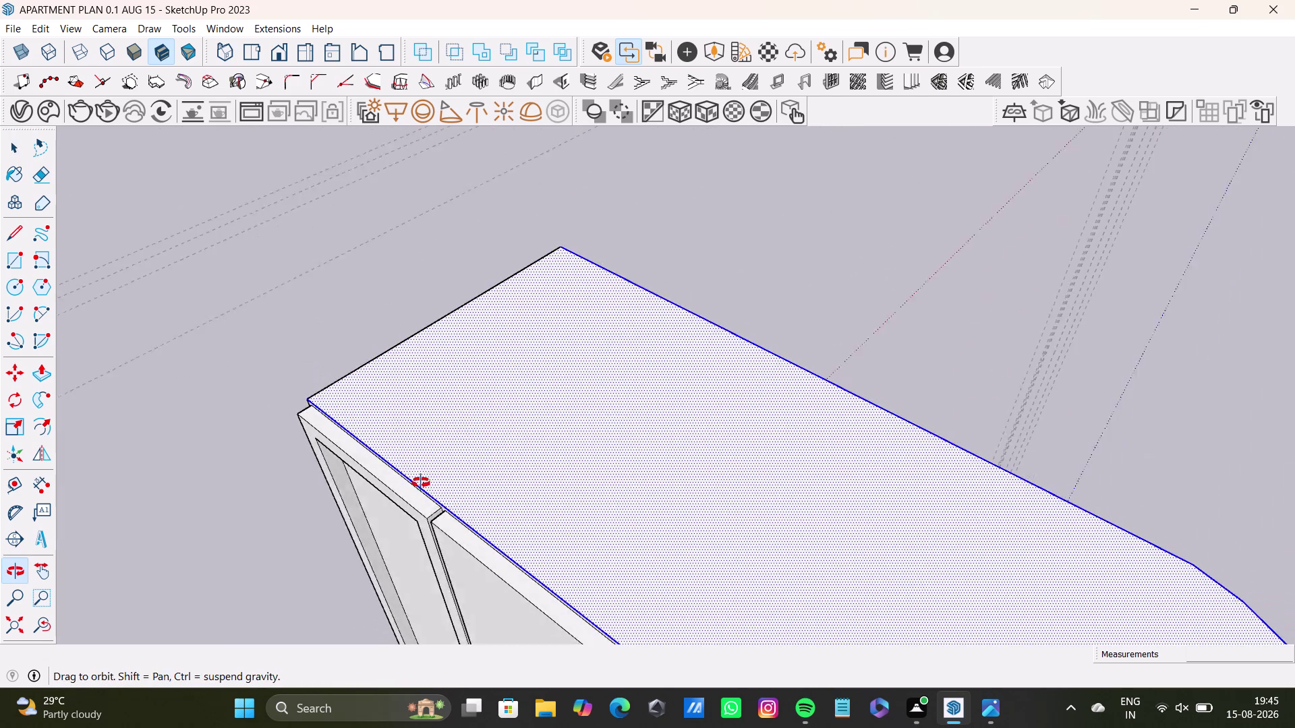
middle_drag(419, 478, 422, 484)
scroll(up, 3)
click(353, 370)
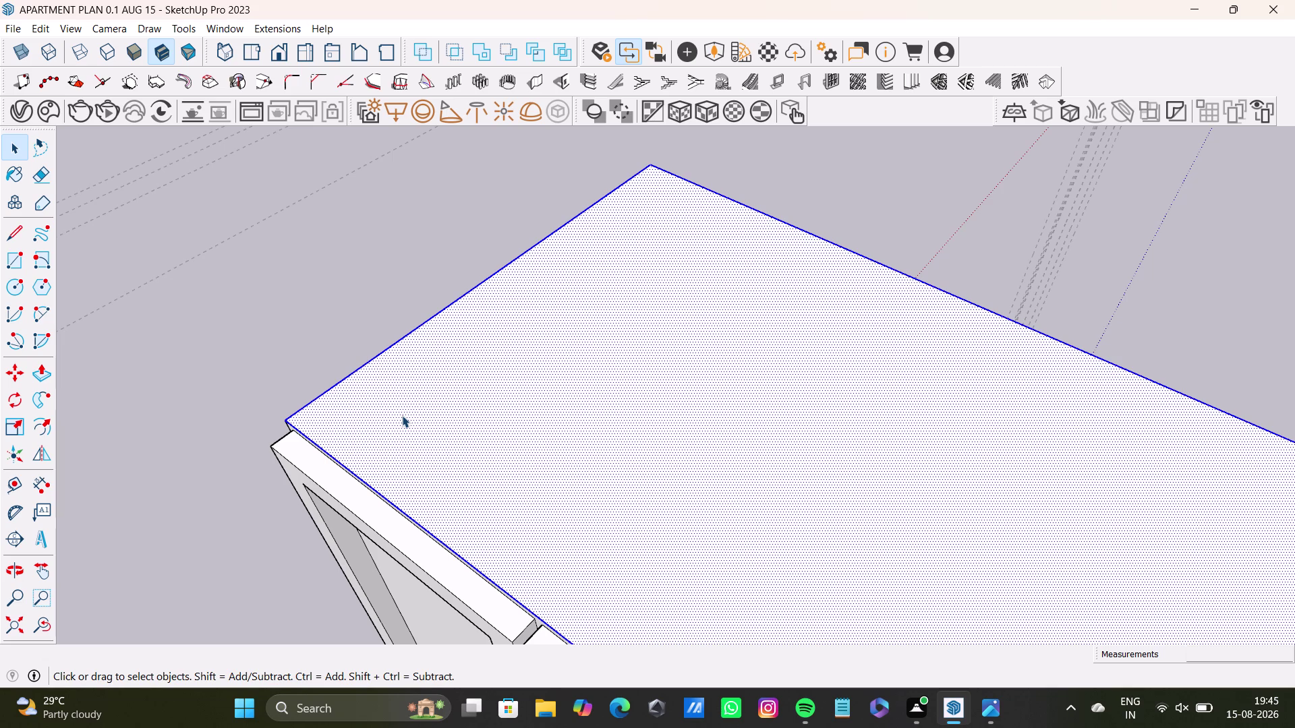
Shift-select the slab's straight side face and its edge.
scroll(down, 3)
scroll(down, 3)
middle_drag(577, 538, 436, 373)
middle_drag(652, 476, 114, 337)
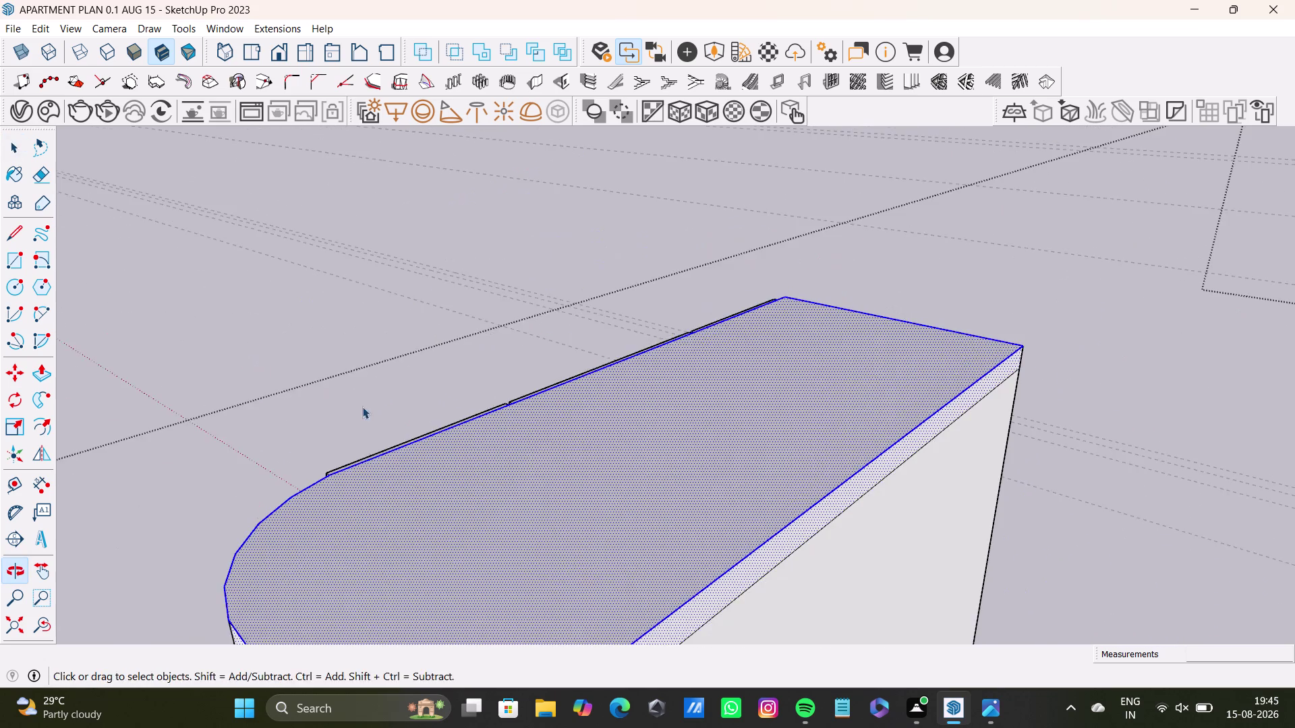
middle_drag(552, 449, 511, 340)
scroll(up, 3)
scroll(up, 3)
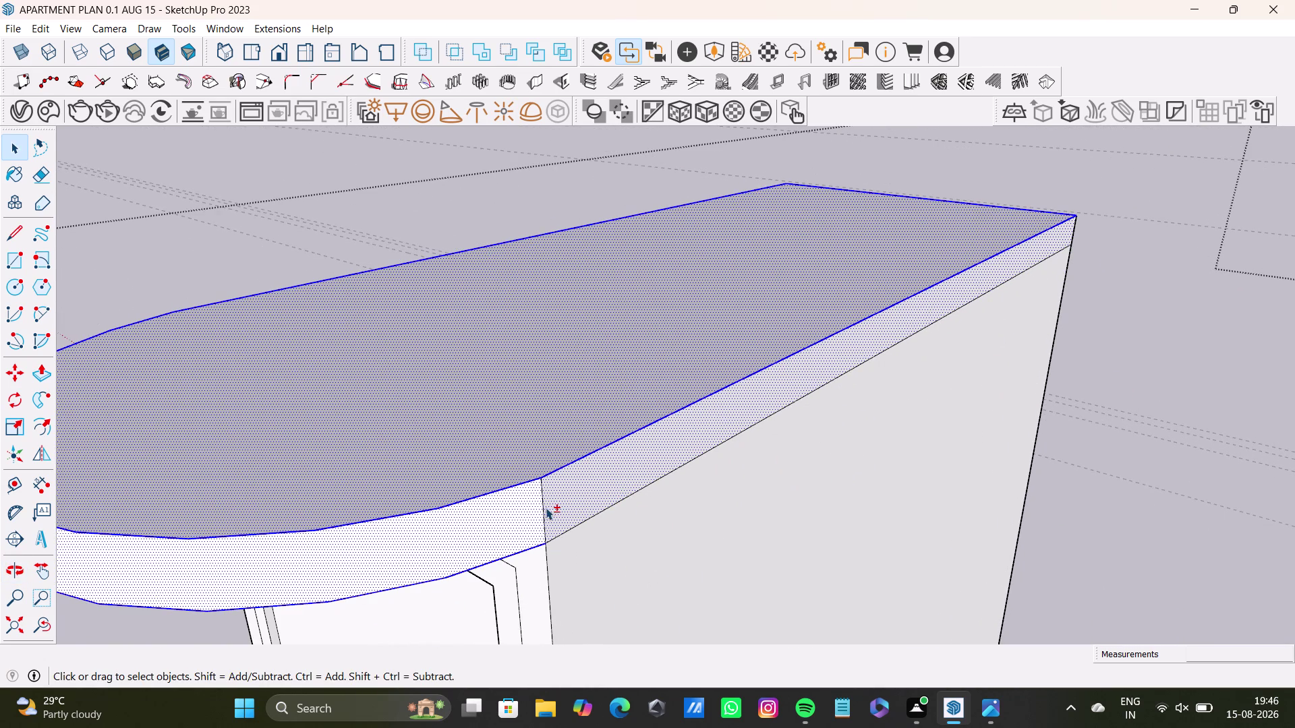
click(542, 508)
click(595, 517)
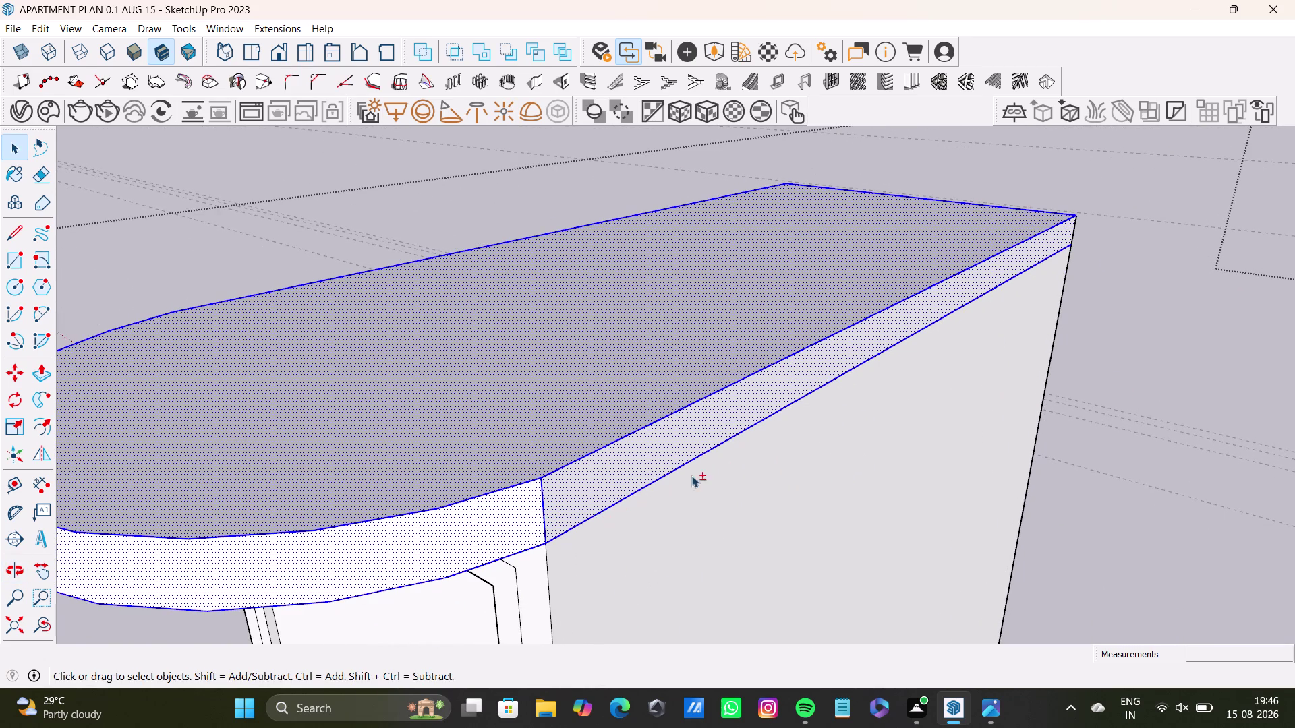
Add the slab's square end face to the selection.
middle_drag(839, 436, 622, 503)
middle_drag(945, 394, 685, 424)
middle_drag(1200, 431, 847, 462)
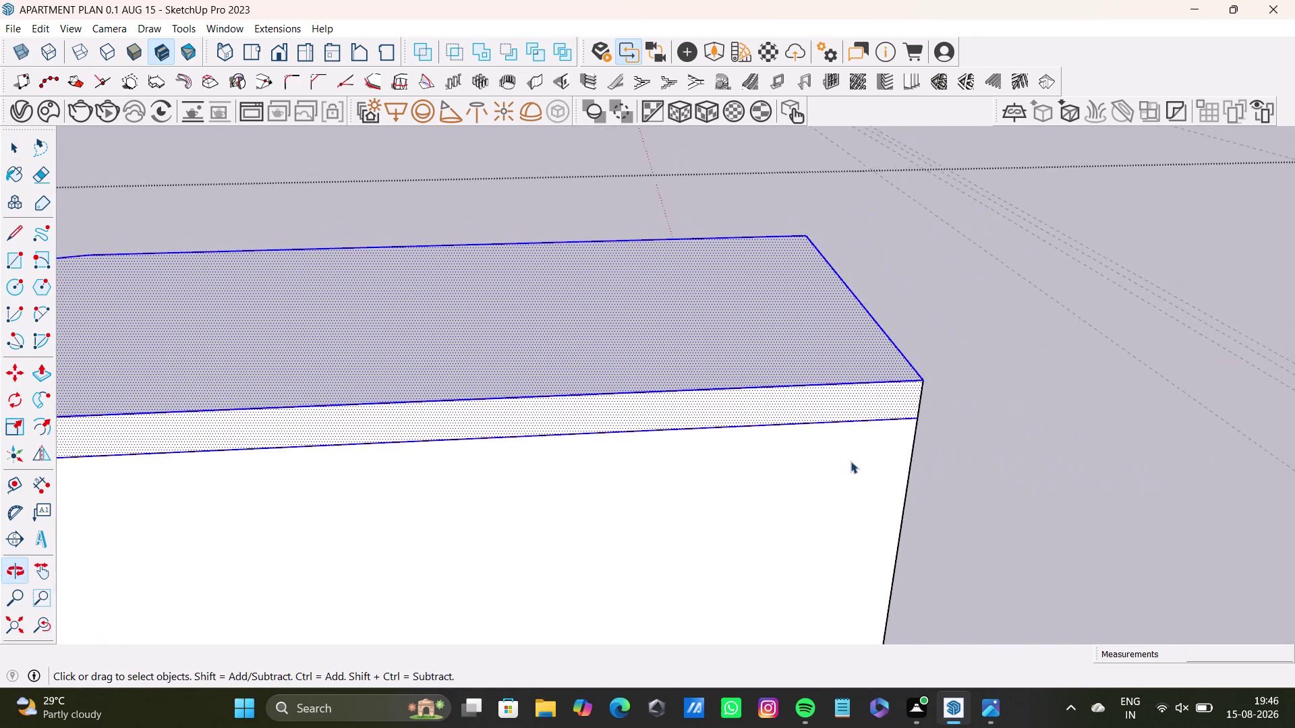
scroll(up, 3)
click(926, 408)
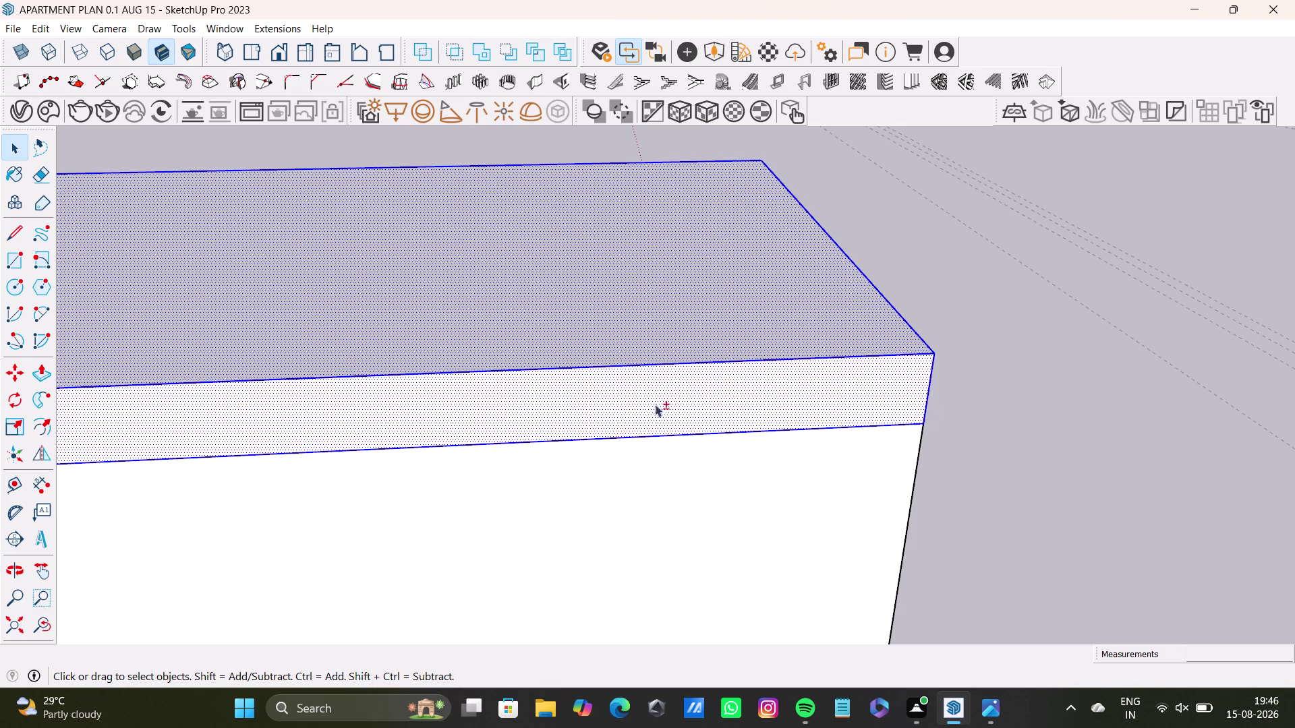
Orbit around the rounded end to check the whole slab is selected.
scroll(down, 3)
middle_drag(333, 394, 923, 395)
middle_drag(399, 426, 404, 426)
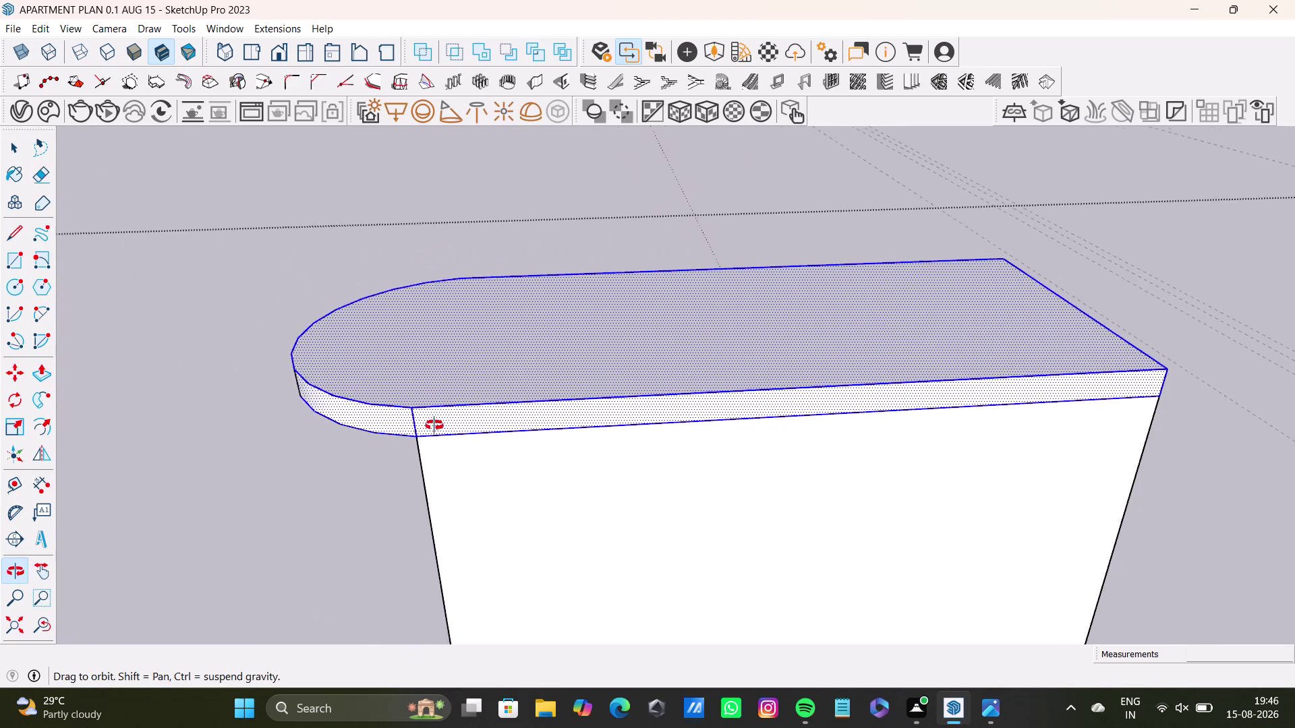
middle_drag(404, 426, 644, 340)
middle_drag(273, 511, 548, 431)
middle_drag(462, 467, 736, 469)
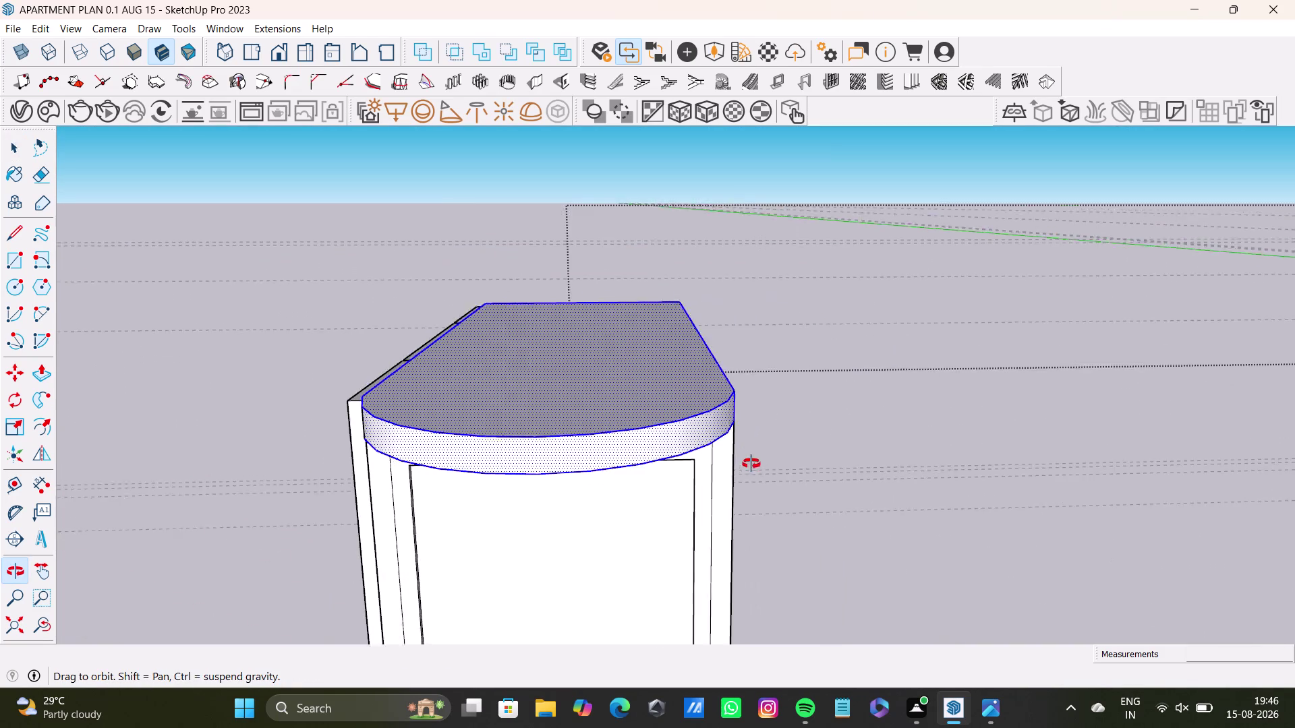
middle_drag(736, 469, 761, 462)
scroll(up, 3)
middle_drag(471, 461, 680, 450)
middle_drag(480, 449, 586, 495)
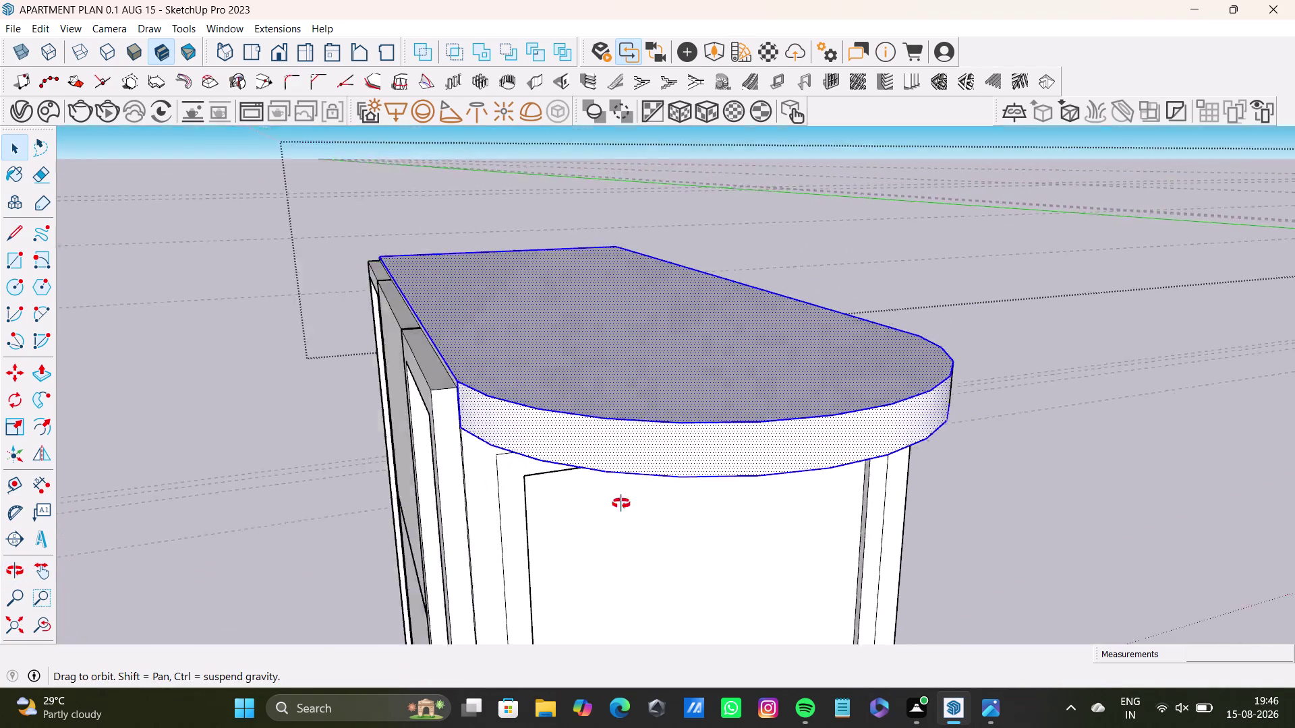
middle_drag(586, 494, 732, 486)
scroll(up, 3)
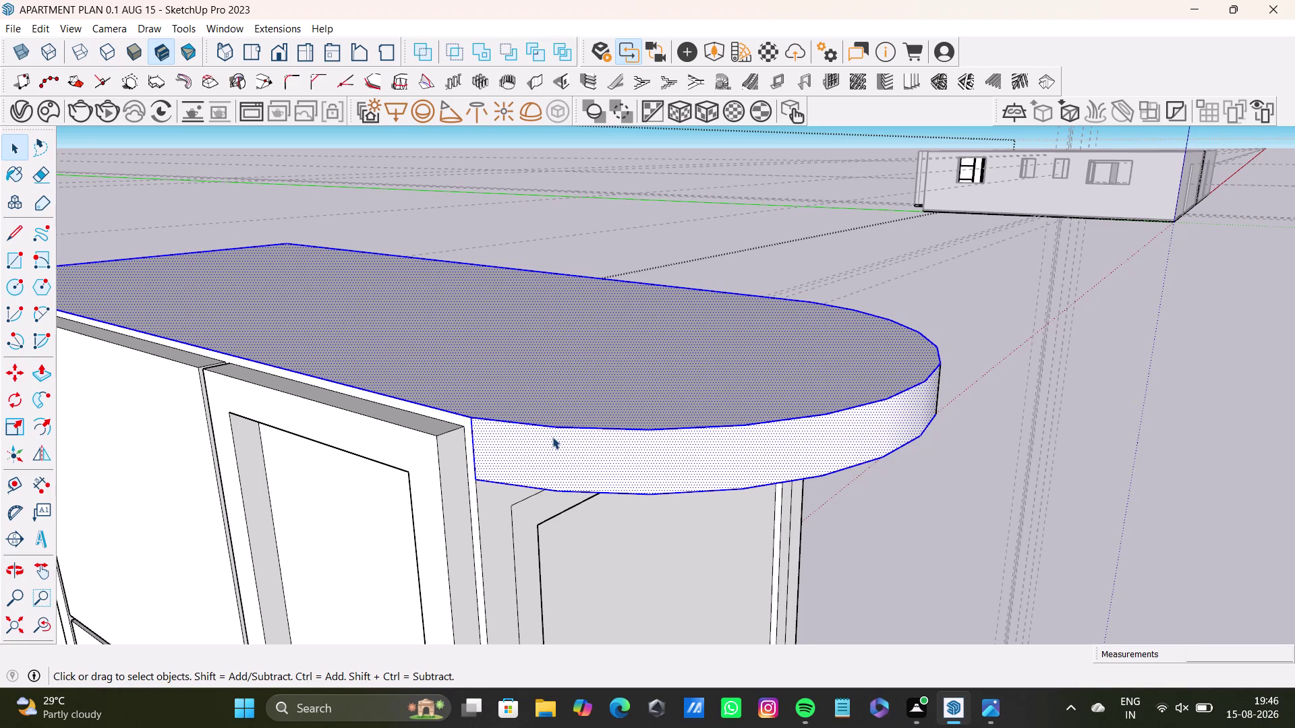
Copy the slab from its corner to a far point away from the wardrobe.
key(m)
click(475, 421)
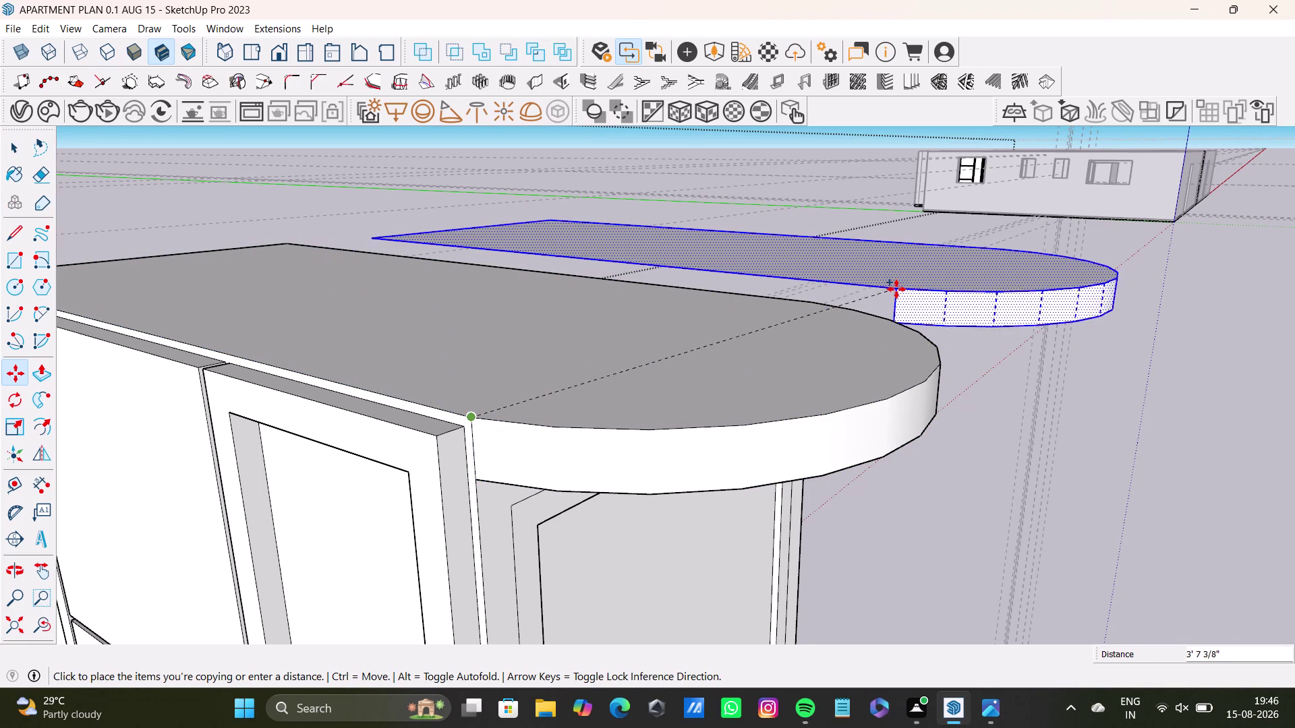
click(897, 283)
middle_drag(785, 421, 782, 561)
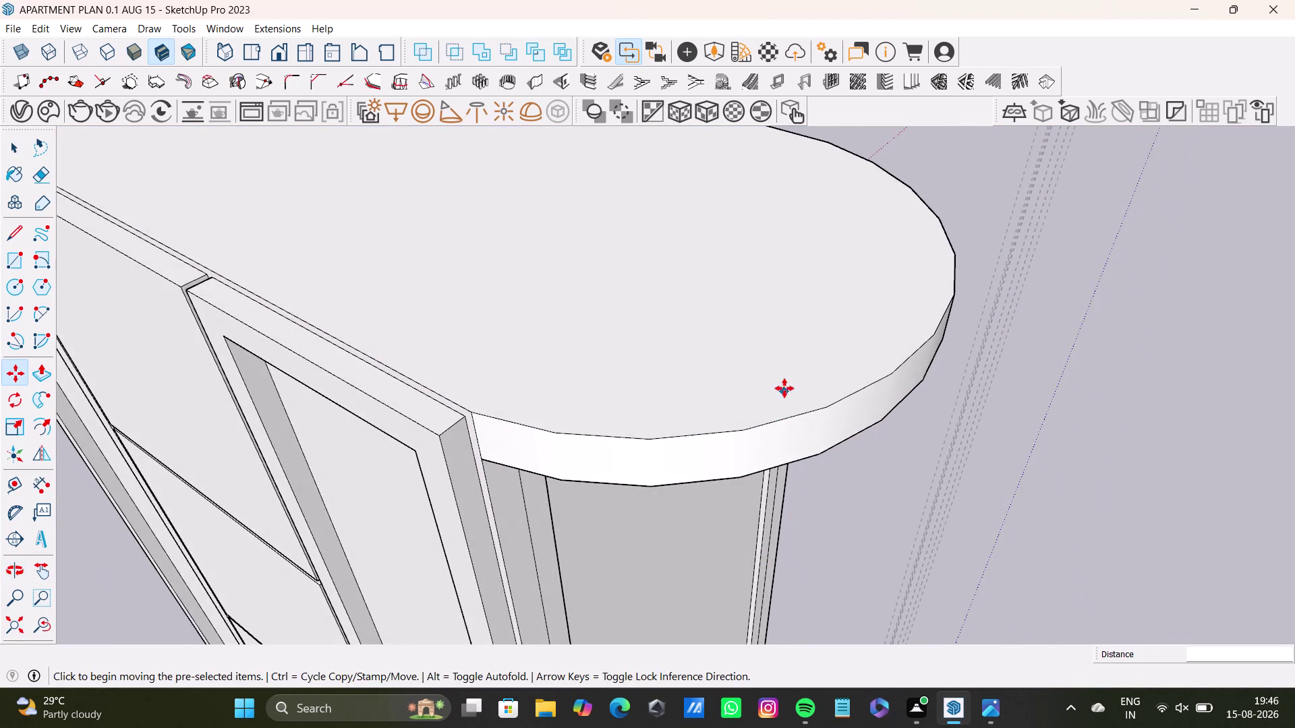
scroll(down, 3)
middle_drag(778, 398, 708, 603)
scroll(down, 3)
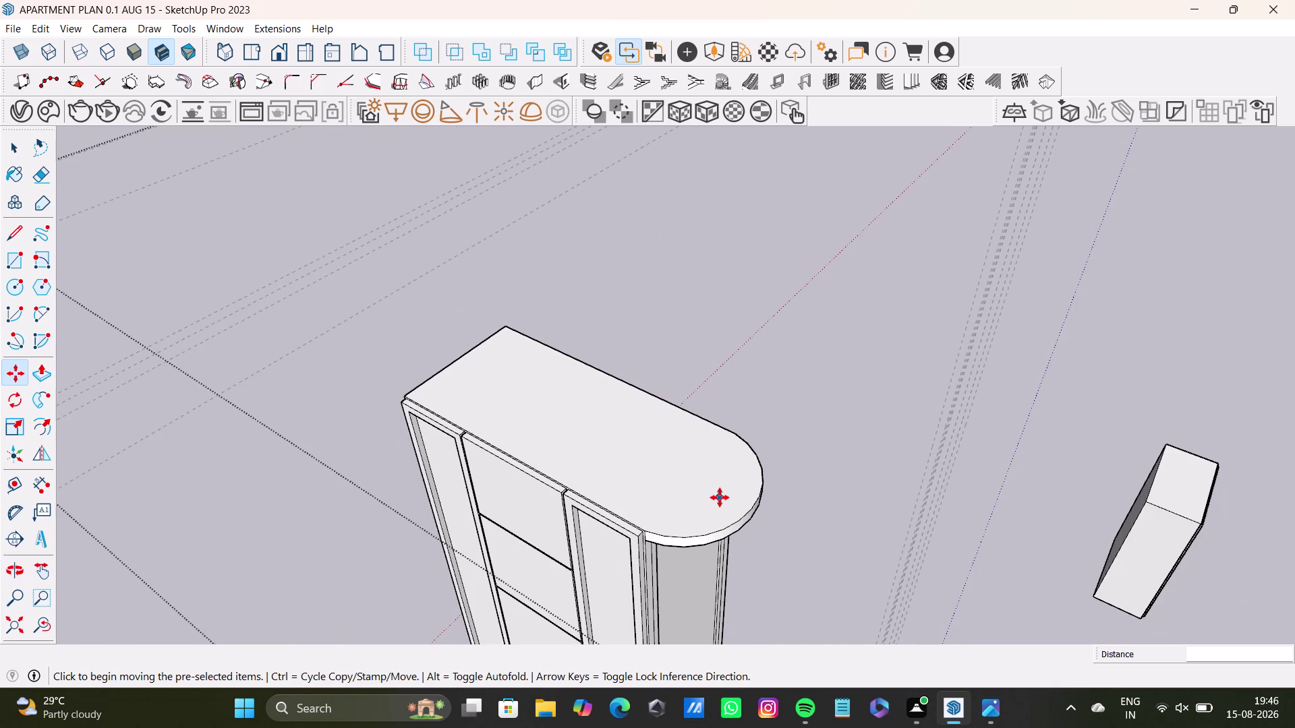
scroll(down, 3)
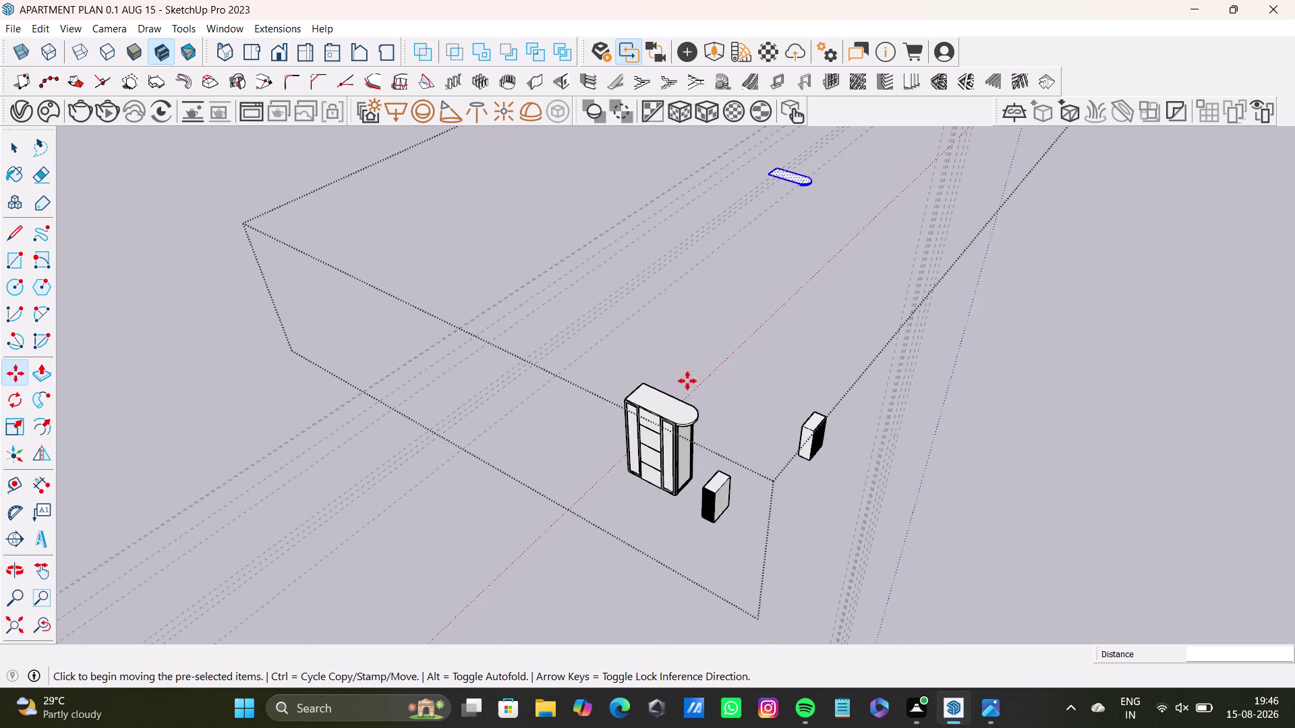
middle_drag(702, 372, 641, 411)
Return to the Select tool and clear the copied slab's selection.
key(space)
click(700, 365)
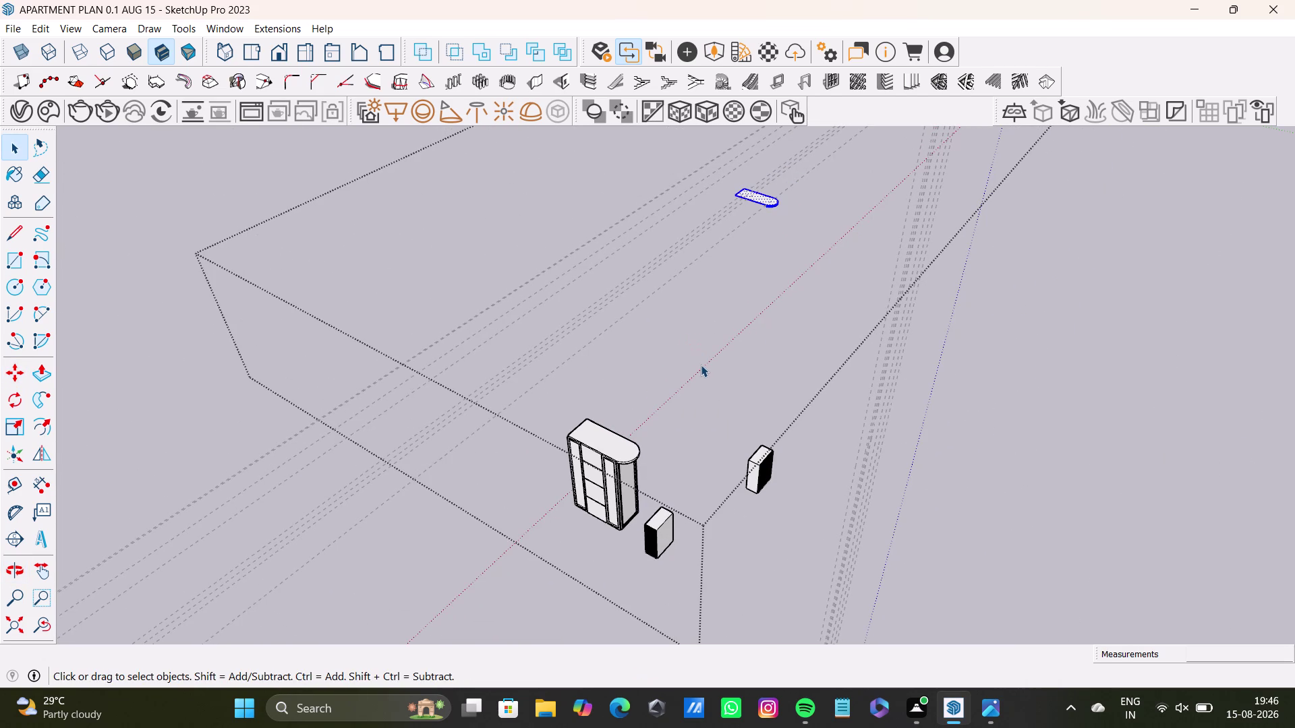